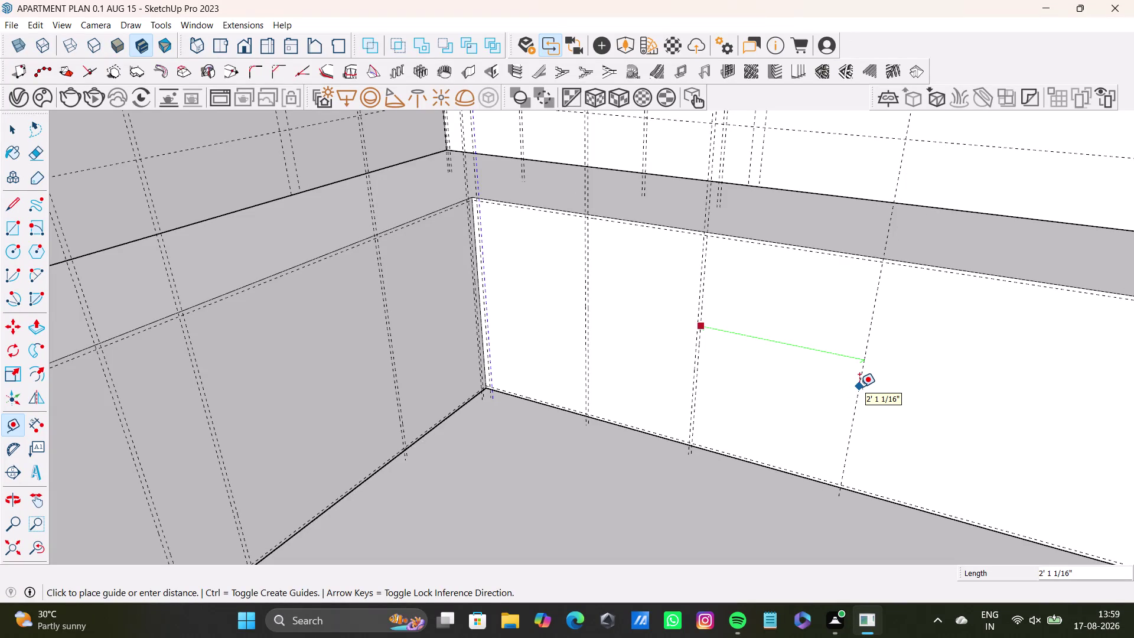
Add a guide 0.5" from an existing guide on the cabinet front.
scroll(down, 3)
middle_drag(875, 383, 874, 368)
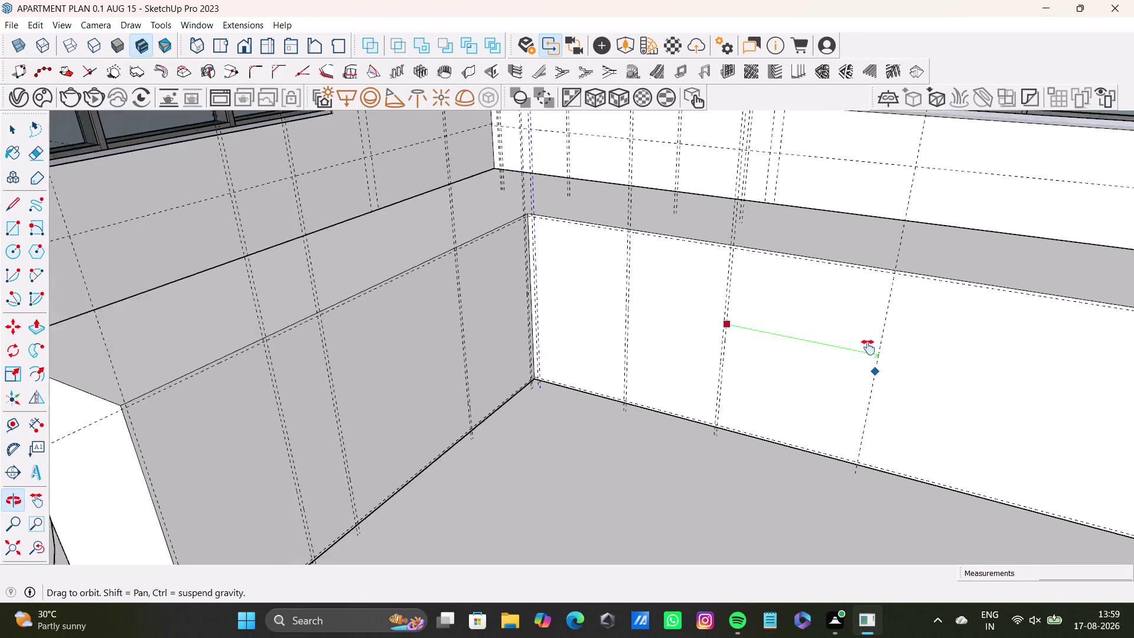
middle_drag(874, 368, 784, 280)
scroll(down, 3)
middle_drag(789, 281, 731, 370)
click(748, 347)
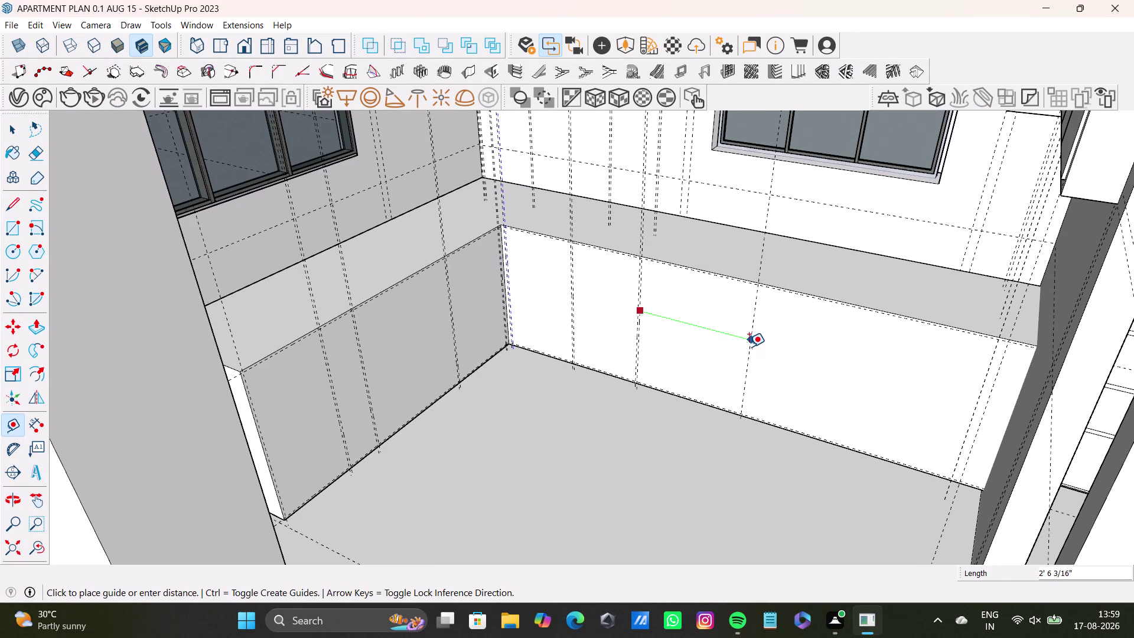
scroll(up, 3)
scroll(up, 3)
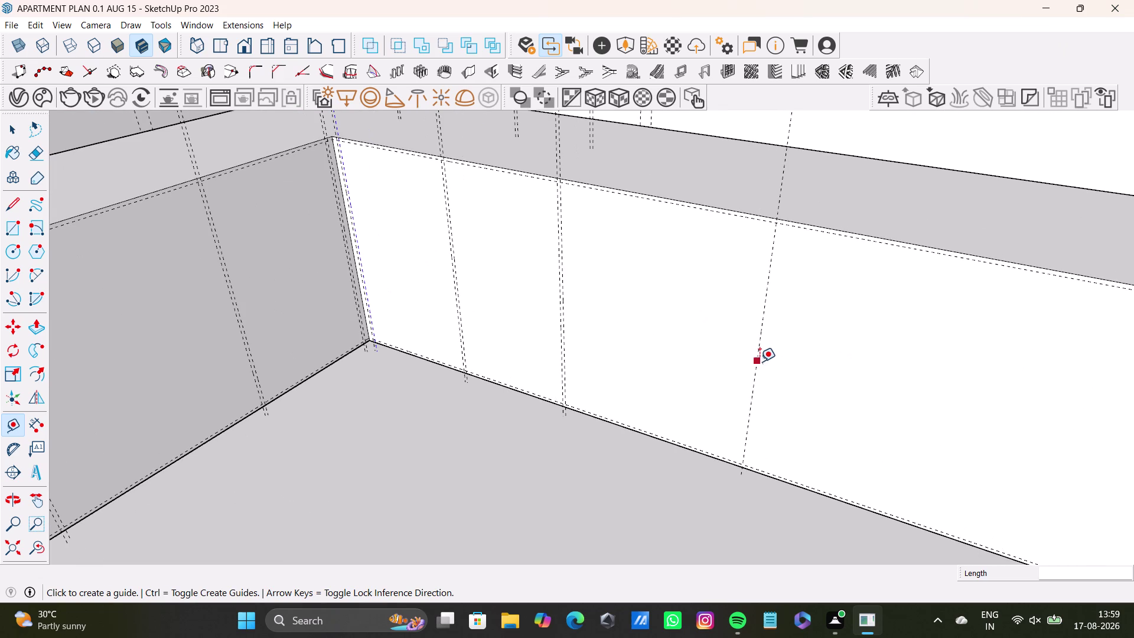
click(756, 361)
text(0)
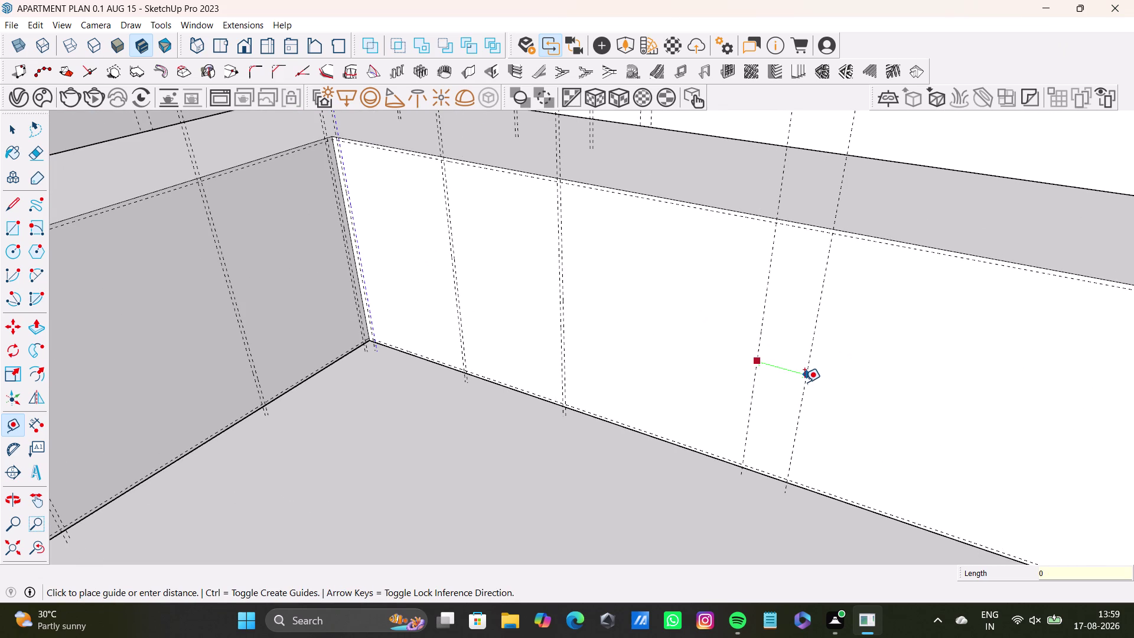
text(.5)
key(shift+quotedbl)
key(Return)
Offset a second guide 0.5" from another cabinet guide, then return to Select.
scroll(up, 3)
scroll(down, 3)
middle_drag(747, 388, 694, 350)
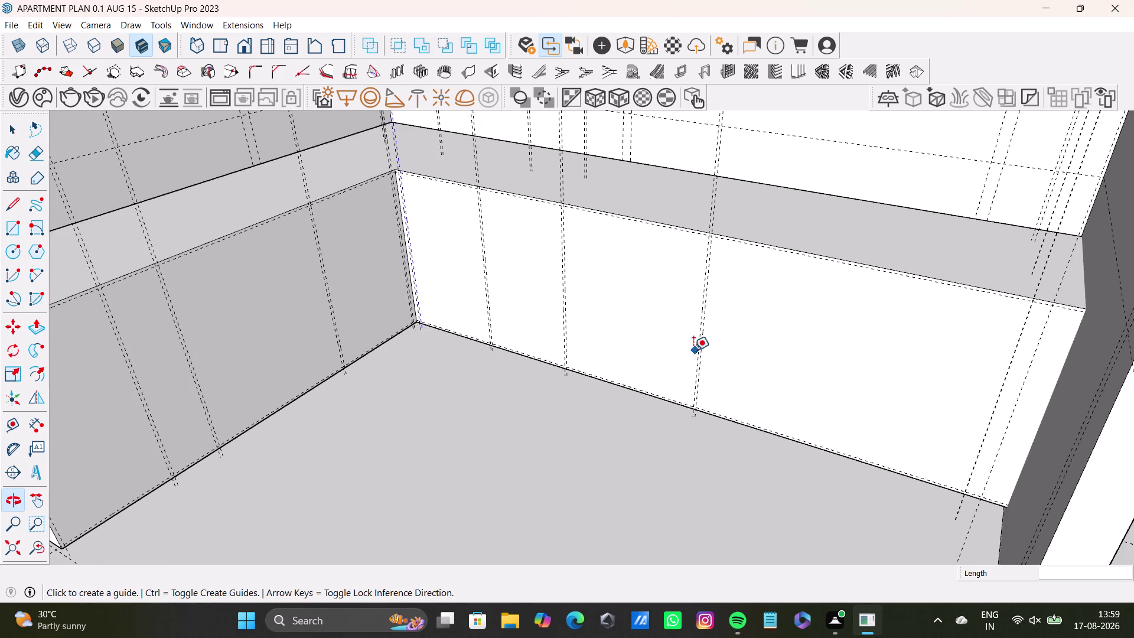
scroll(up, 3)
click(702, 352)
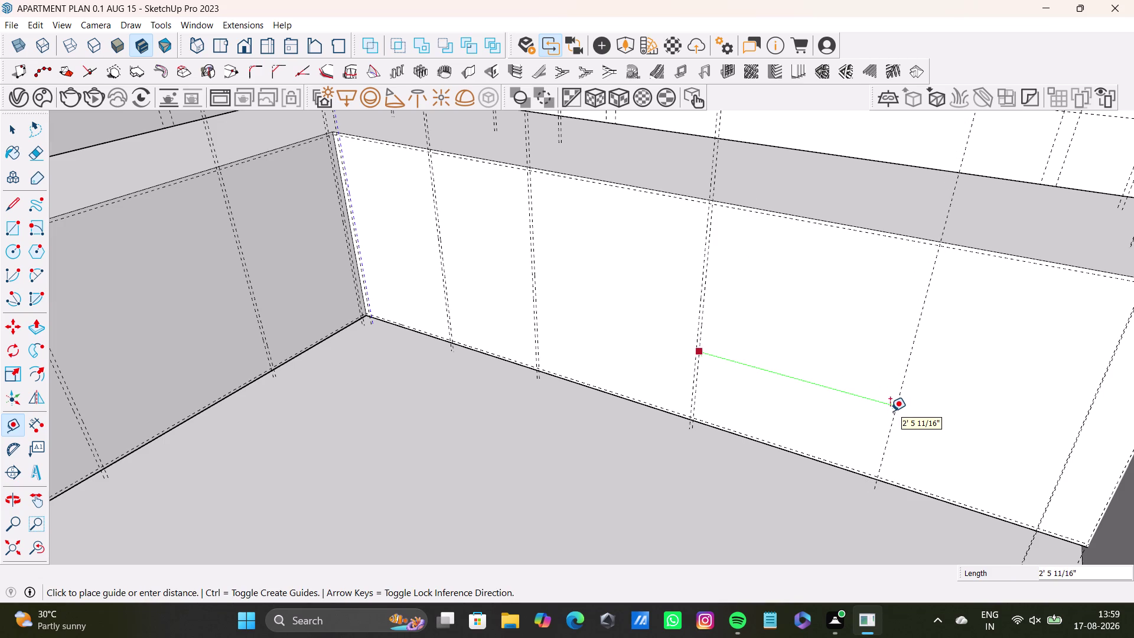
click(886, 411)
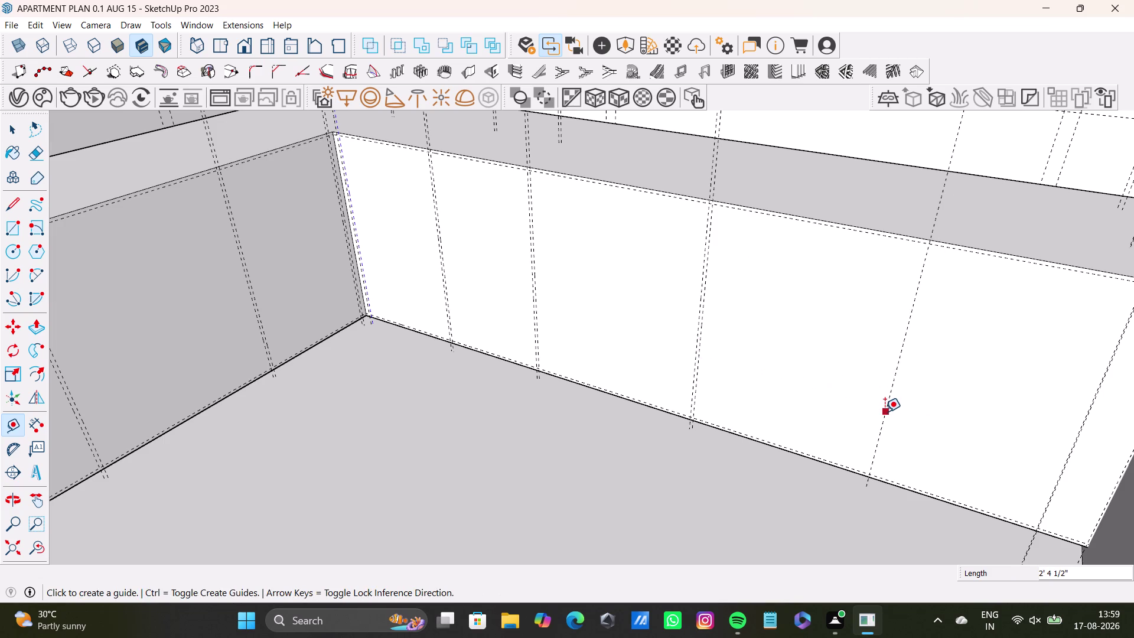
click(885, 411)
text(0.)
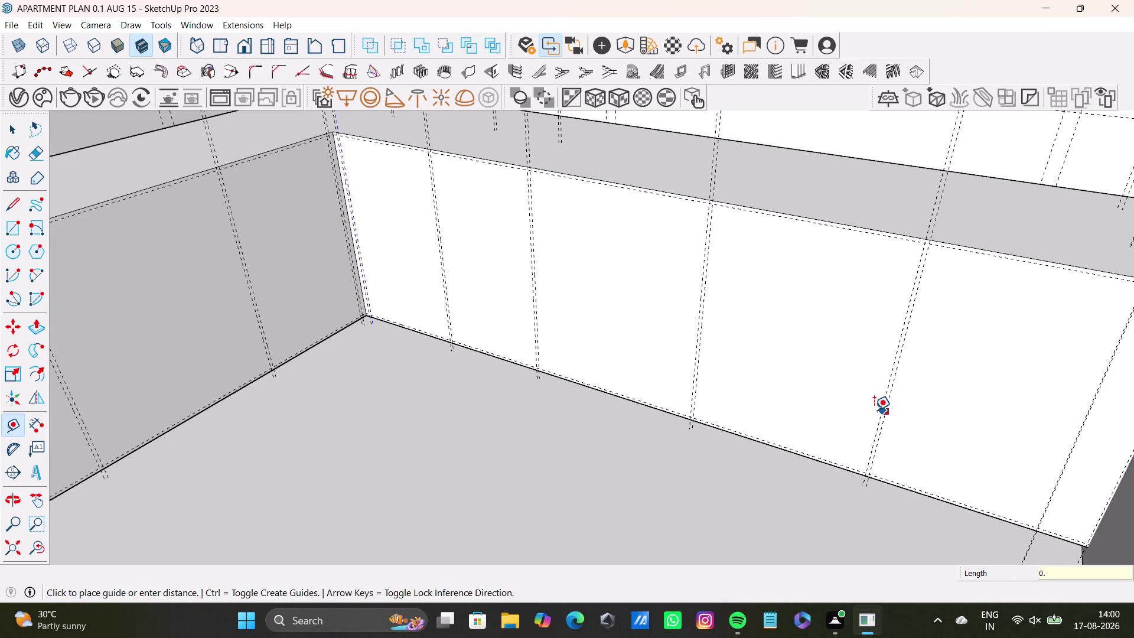
text(5)
key(shift+quotedbl)
key(Return)
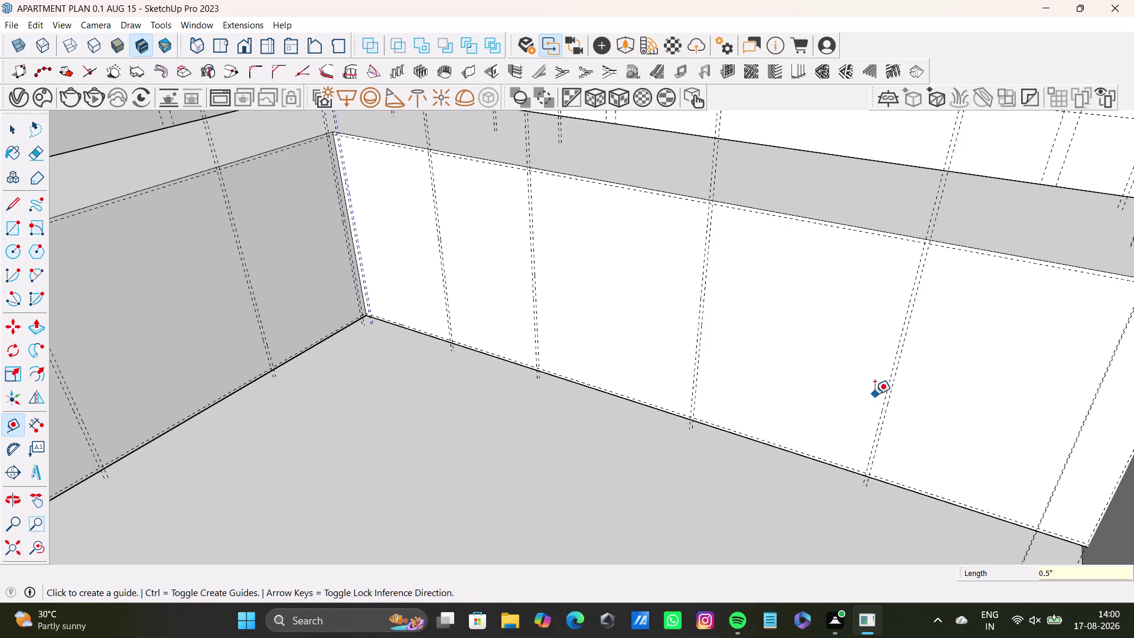
scroll(down, 3)
scroll(down, 3)
middle_drag(967, 402, 881, 385)
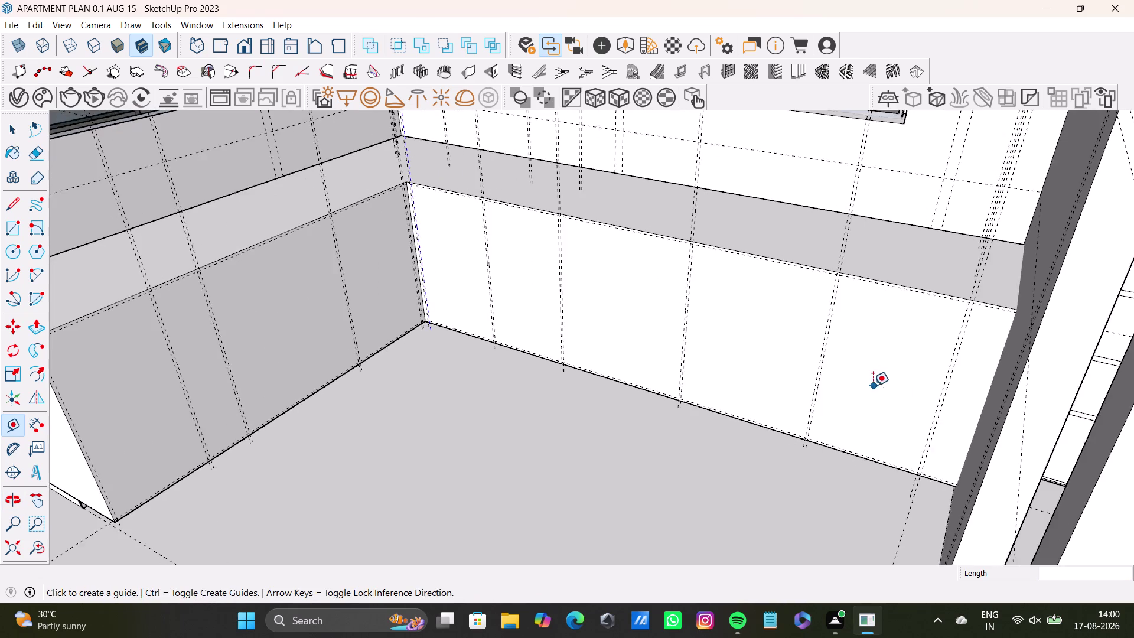
scroll(up, 3)
middle_drag(931, 392, 1106, 478)
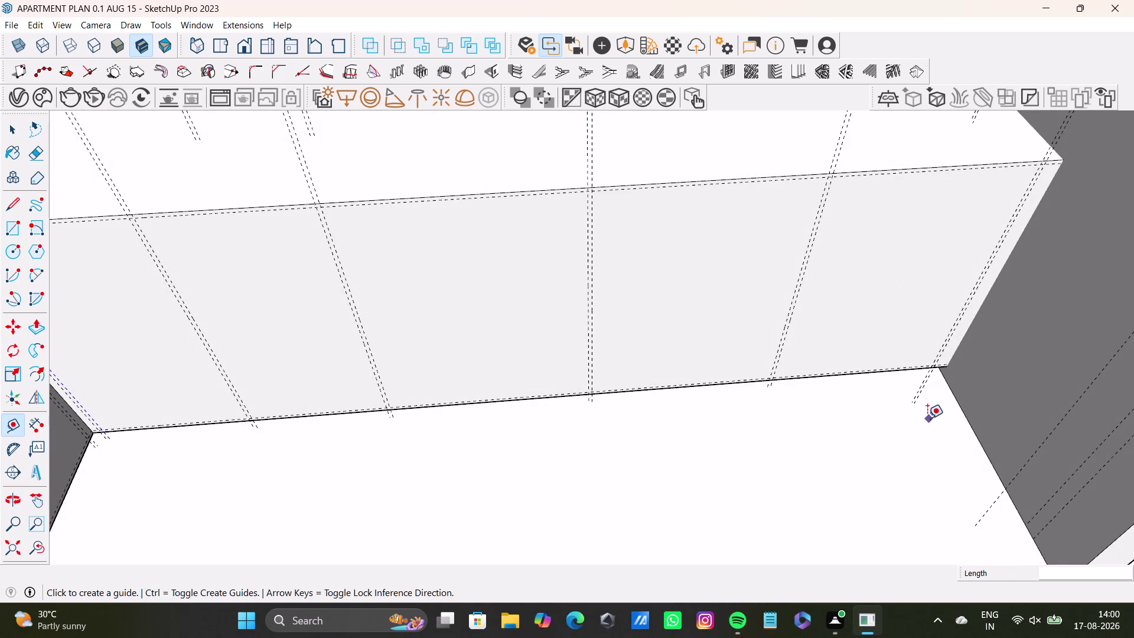
key(space)
click(917, 394)
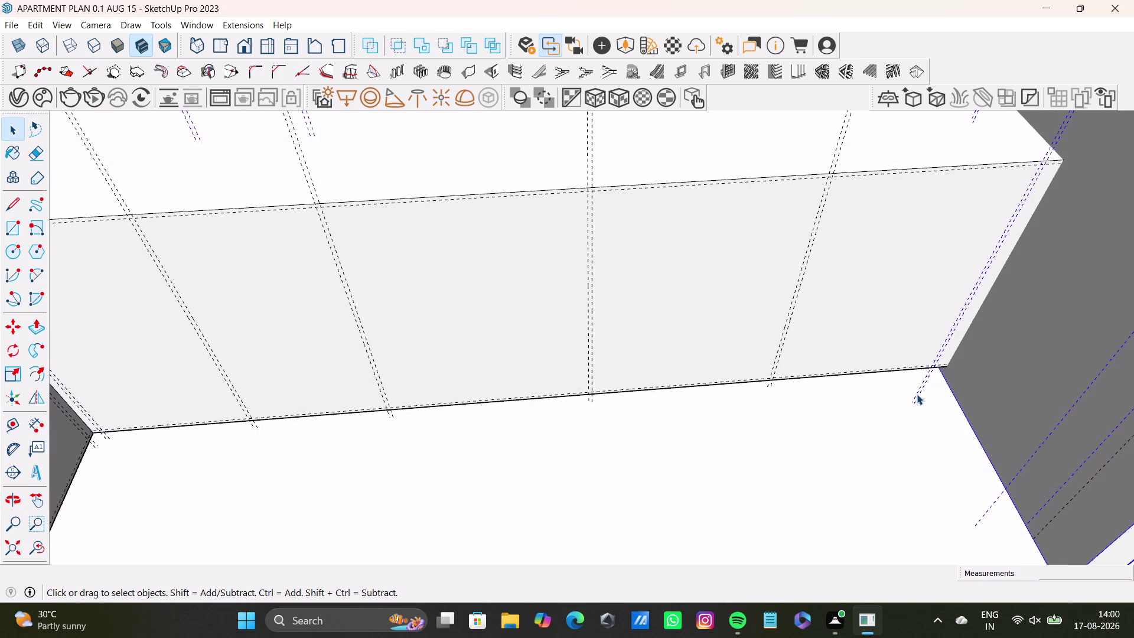
double_click(916, 394)
click(916, 394)
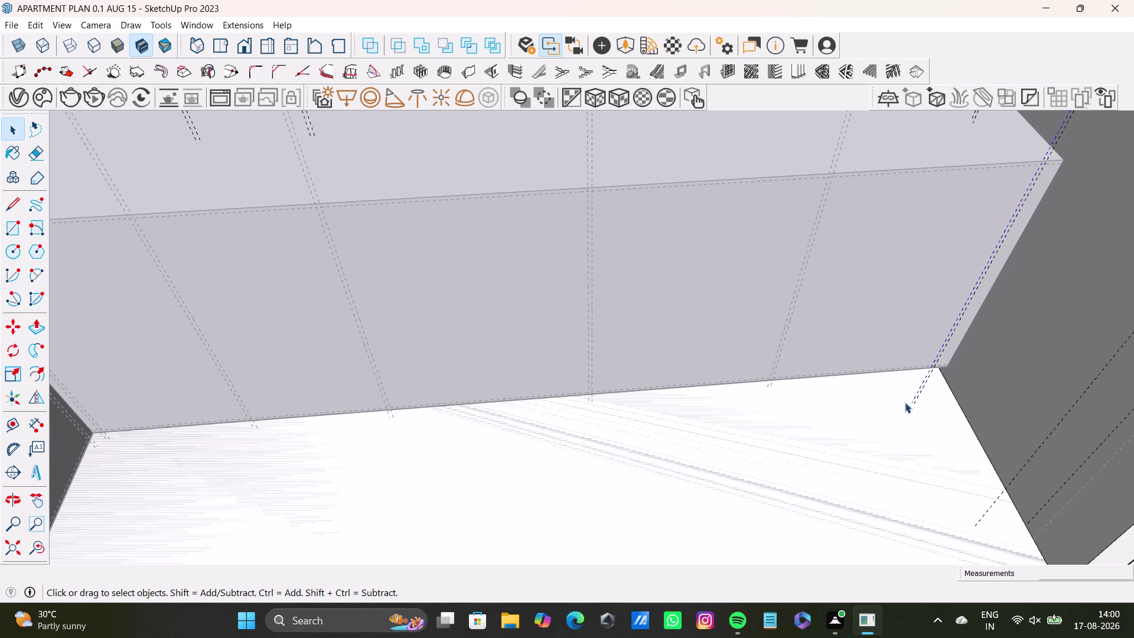
scroll(down, 3)
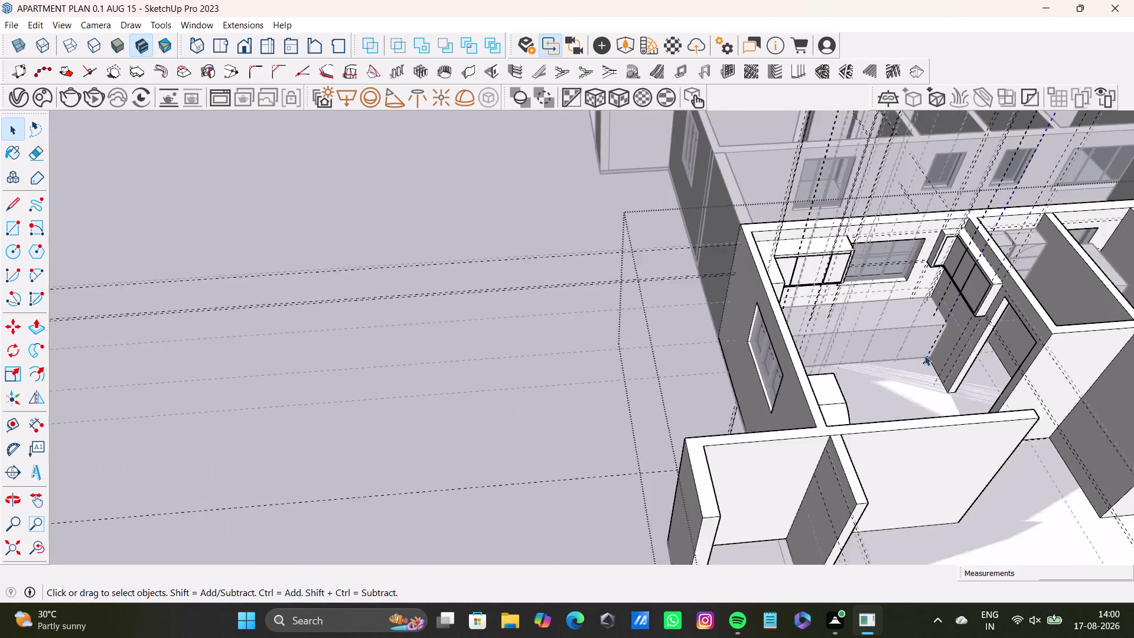
click(397, 231)
scroll(up, 3)
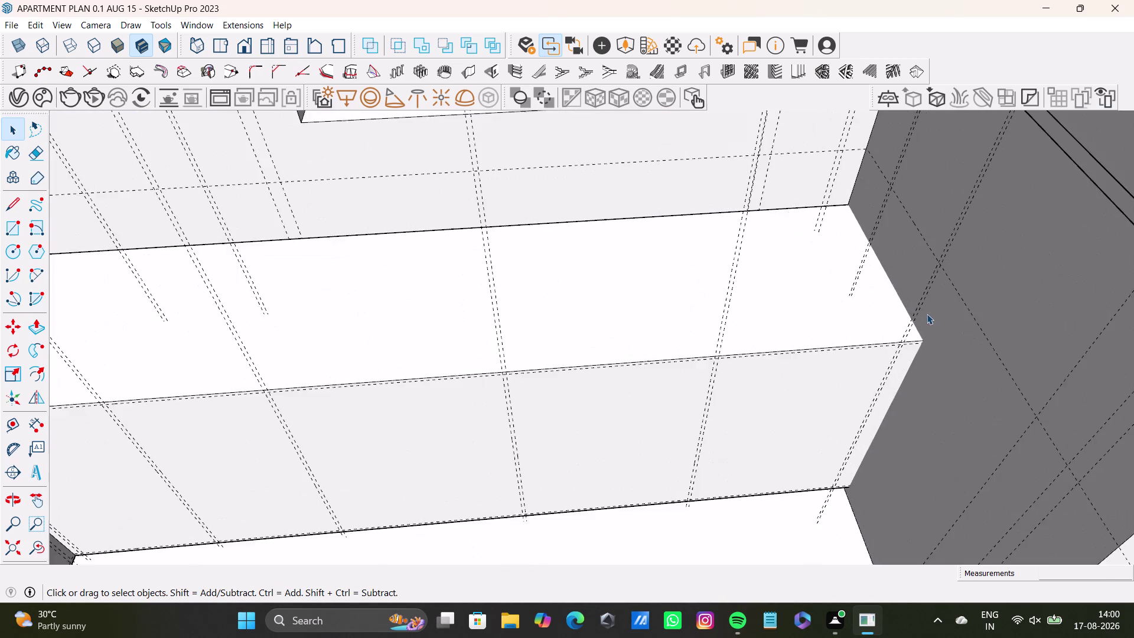
middle_drag(918, 322, 881, 253)
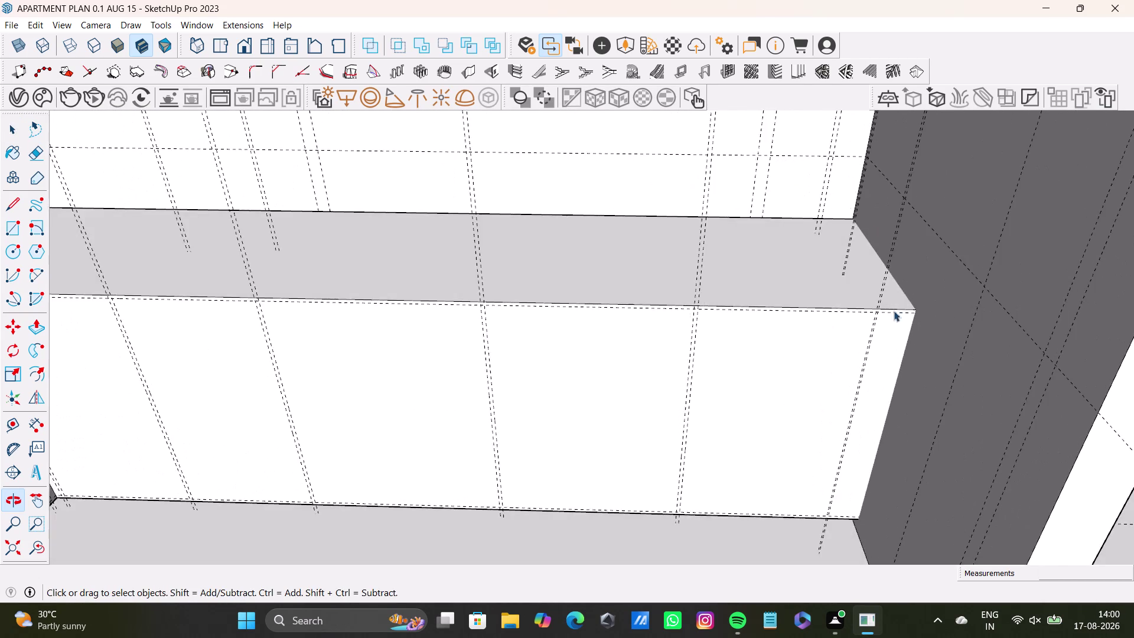
scroll(up, 3)
middle_drag(854, 415, 963, 412)
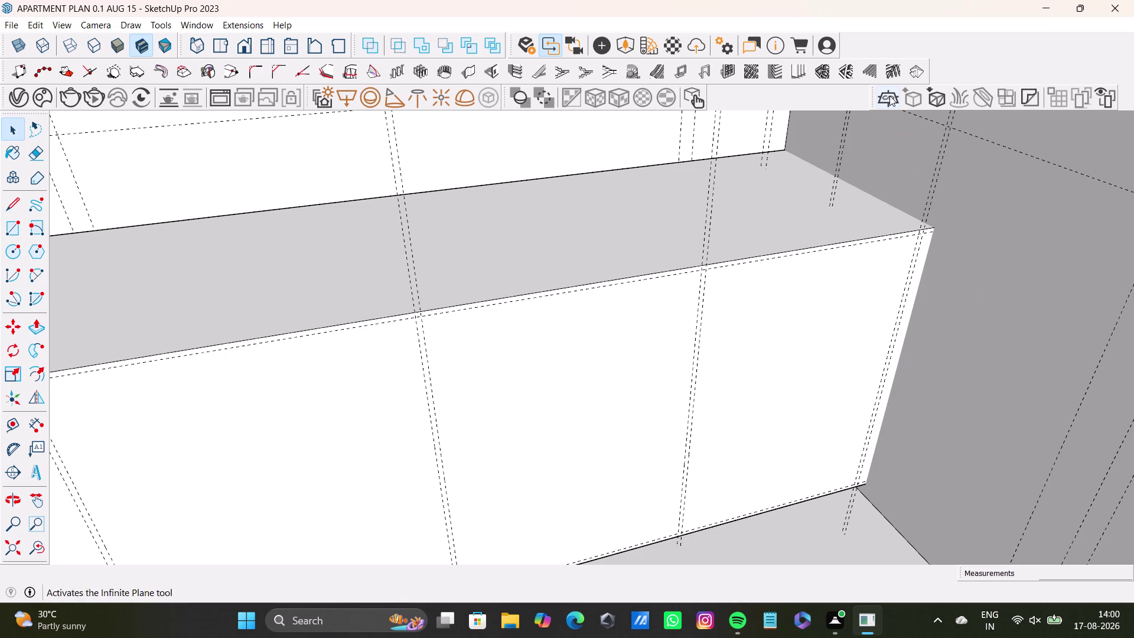
scroll(down, 3)
middle_drag(923, 375, 870, 302)
scroll(up, 3)
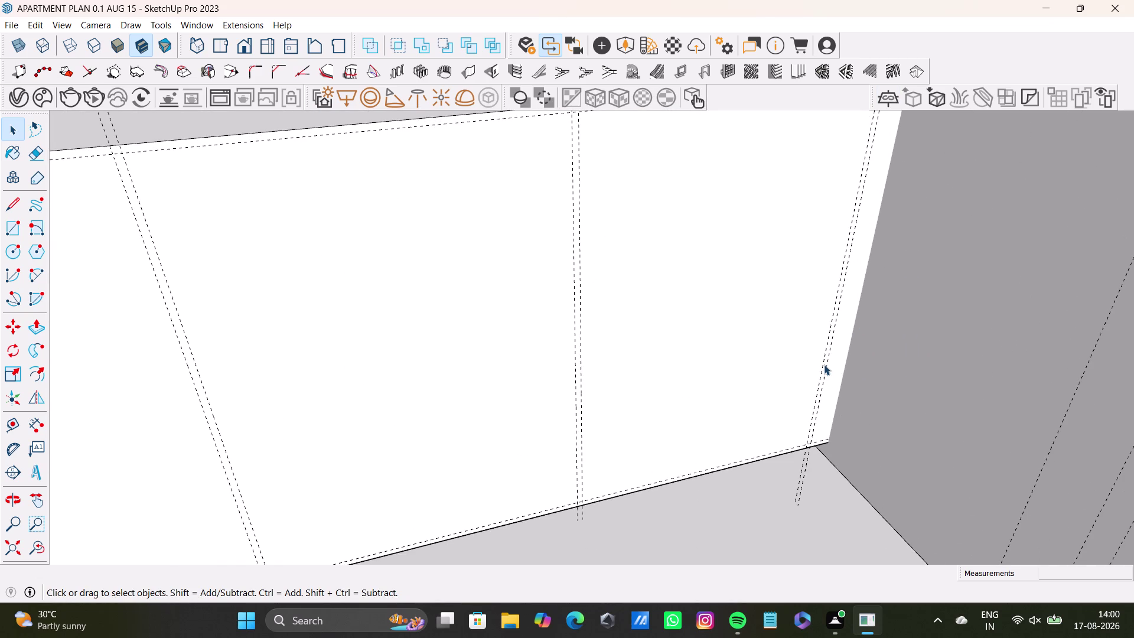
click(822, 366)
triple_click(822, 374)
click(822, 373)
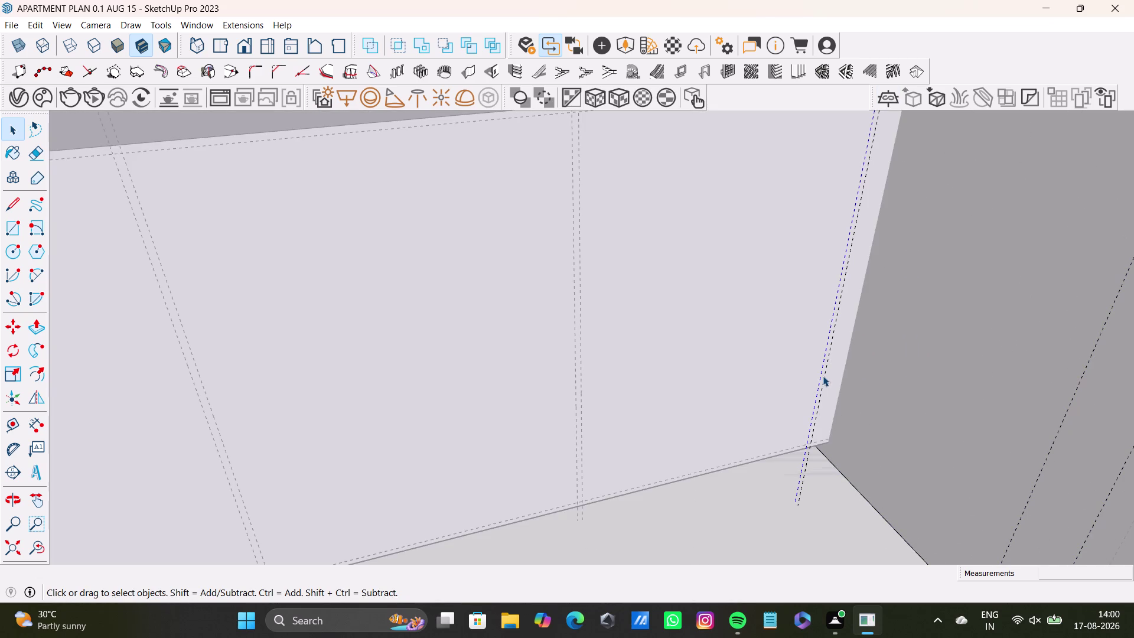
key(Delete)
drag(822, 379, 824, 384)
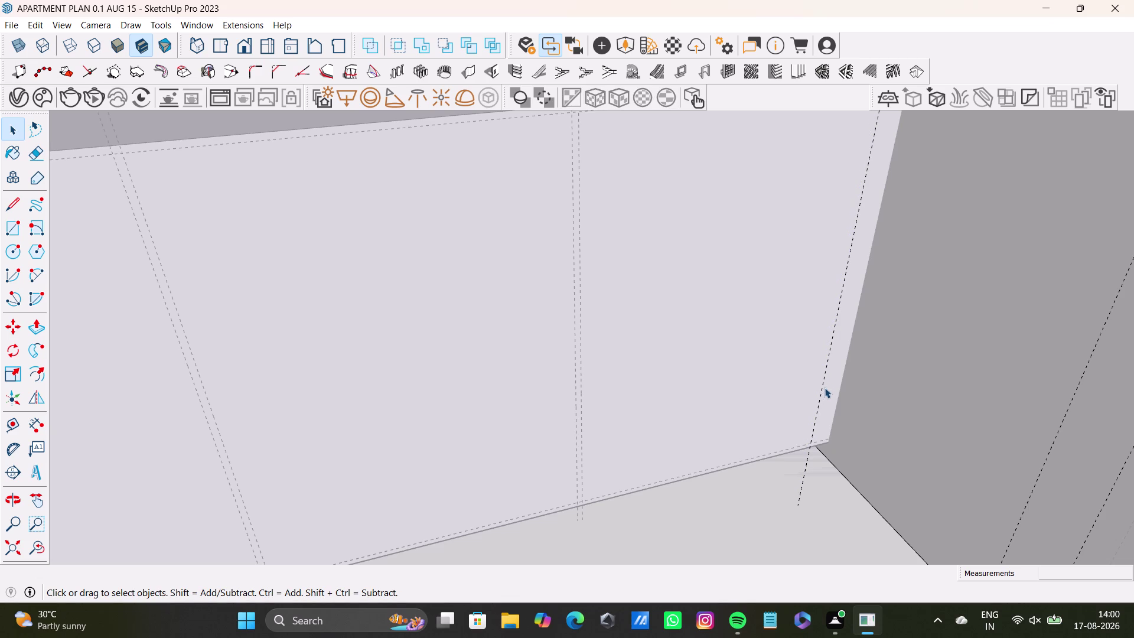
click(825, 387)
click(821, 393)
key(Delete)
scroll(down, 3)
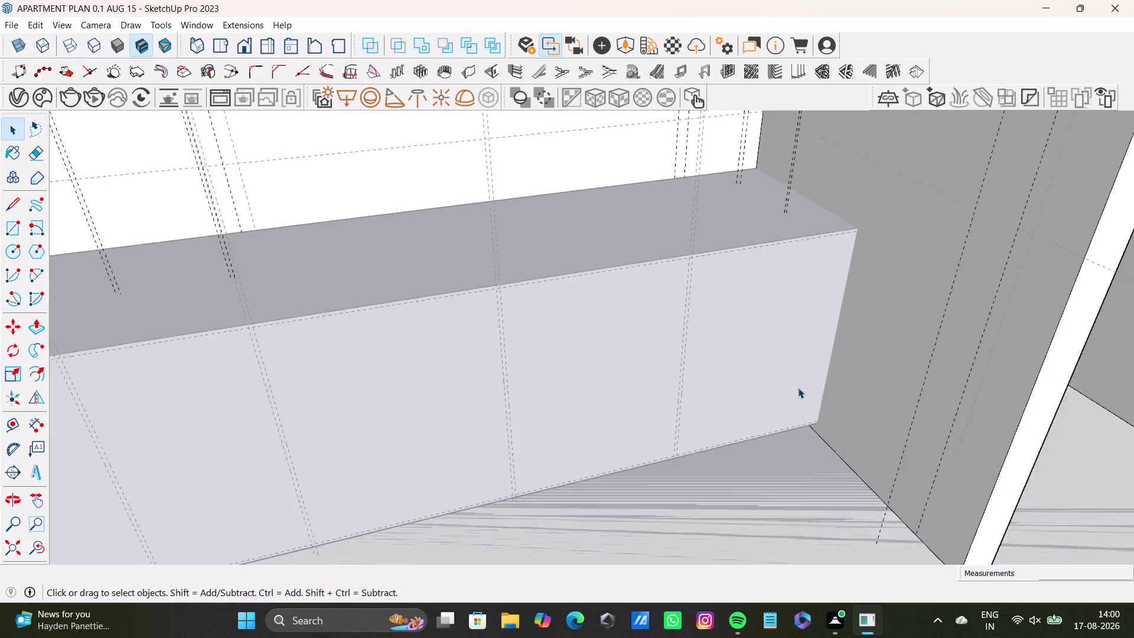
scroll(down, 3)
key(space)
click(367, 272)
scroll(up, 3)
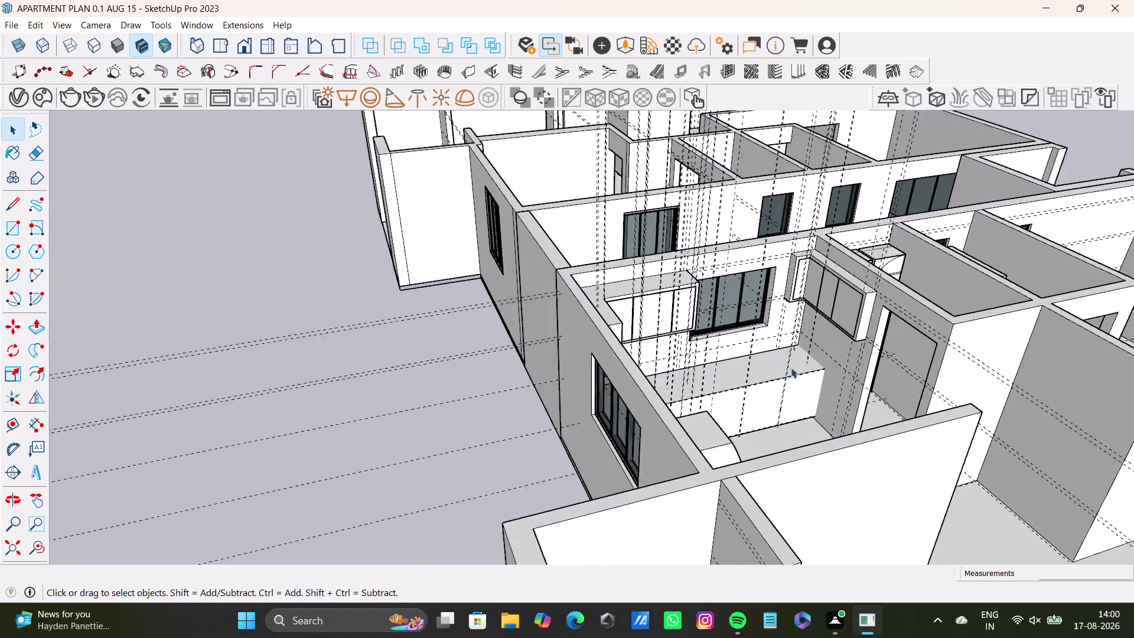
scroll(up, 3)
middle_drag(808, 388, 705, 270)
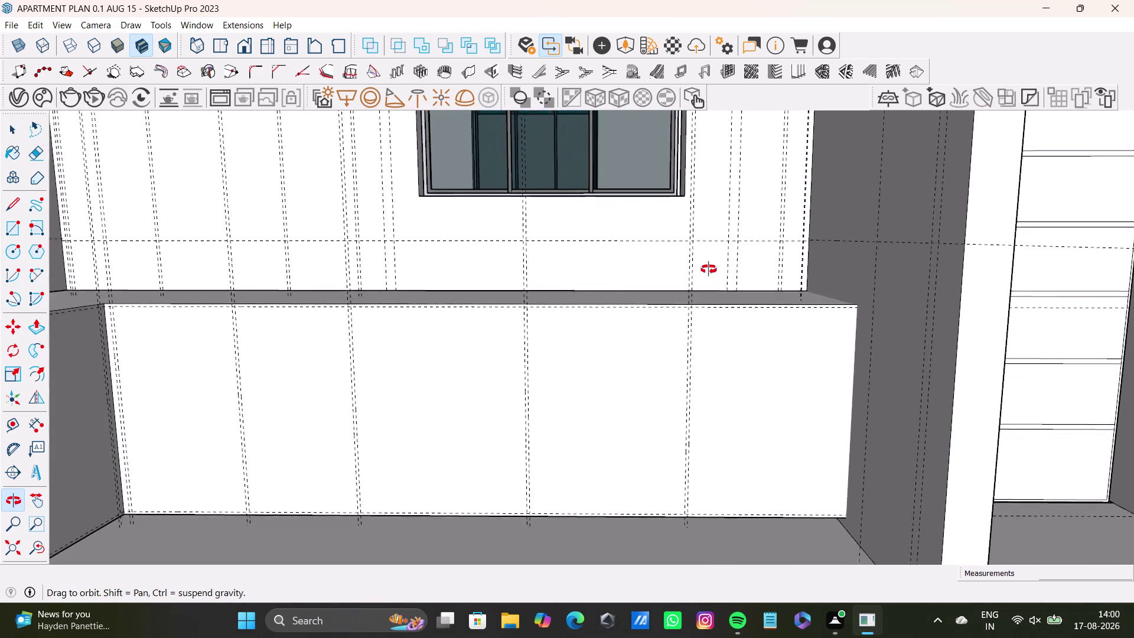
middle_drag(705, 269, 710, 270)
drag(5, 425, 12, 425)
Add a guide 0.5" in from the cabinet end edge.
scroll(up, 3)
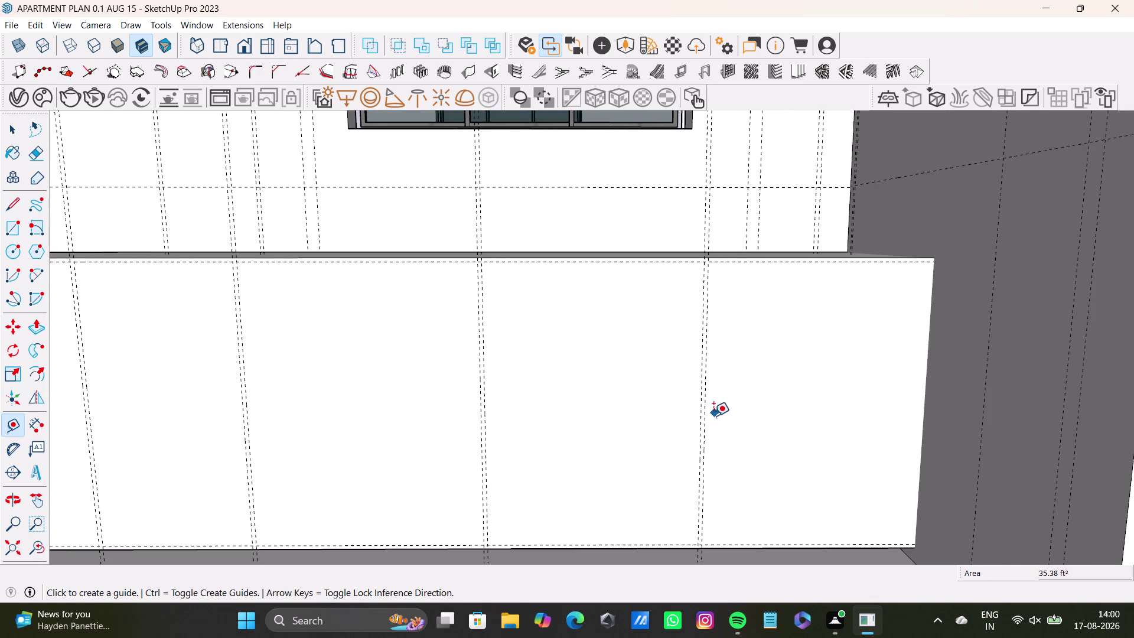
drag(708, 423, 724, 423)
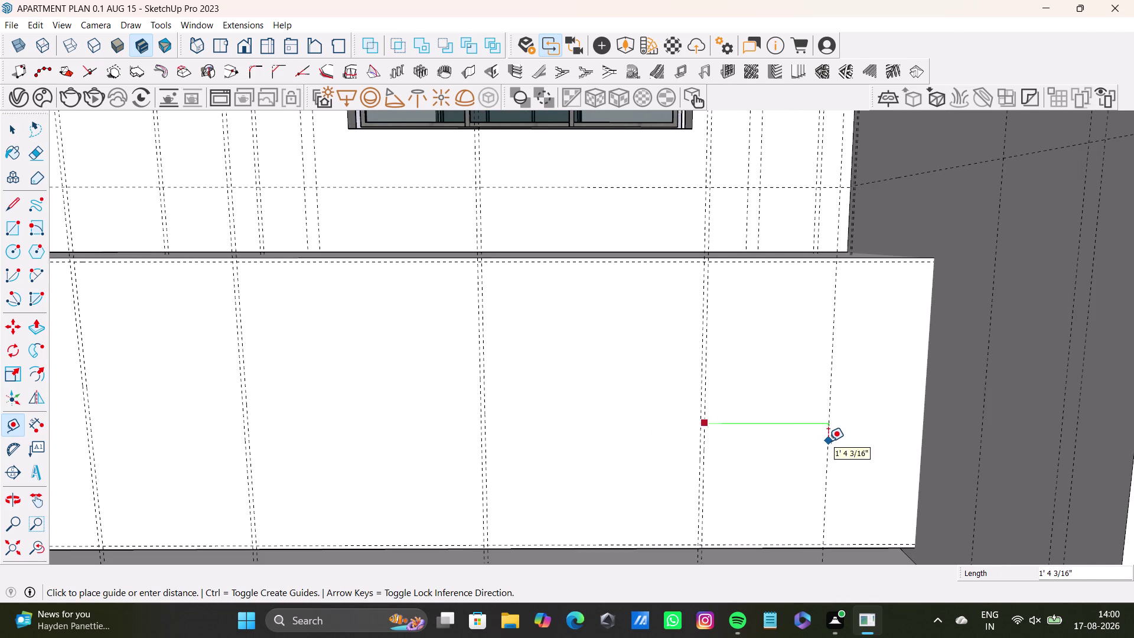
click(827, 441)
click(827, 437)
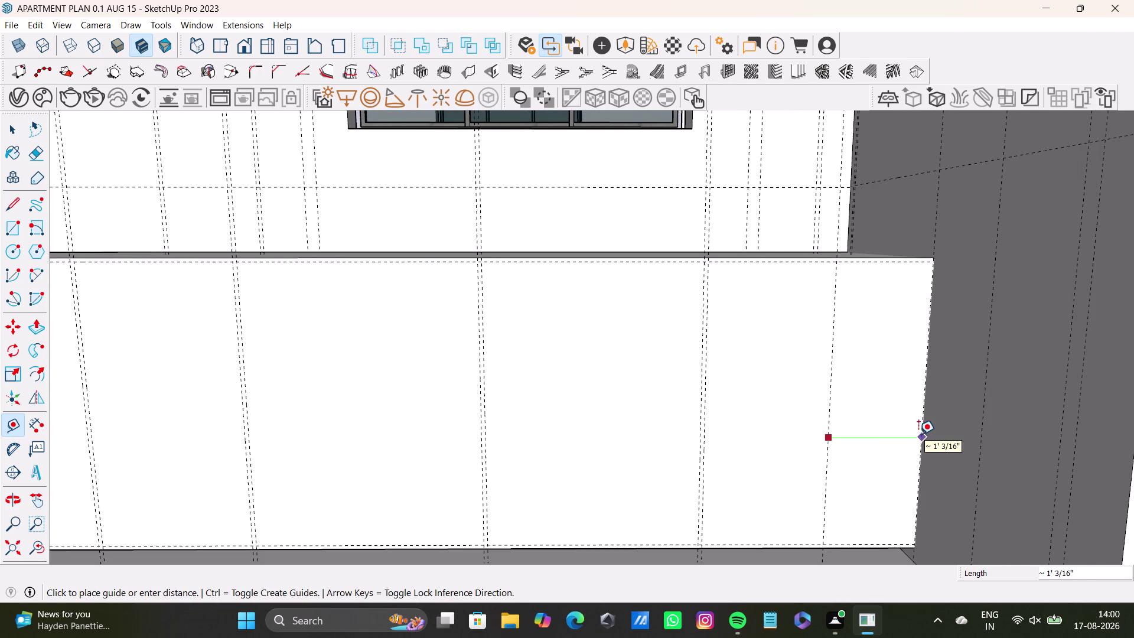
click(918, 434)
click(922, 434)
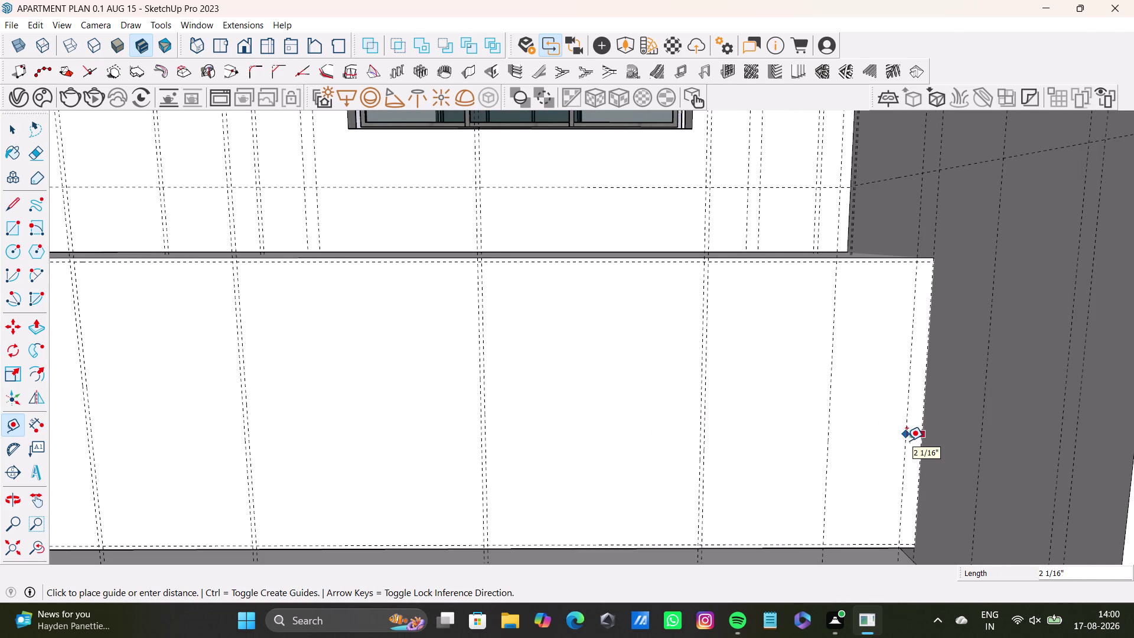
text(0.5)
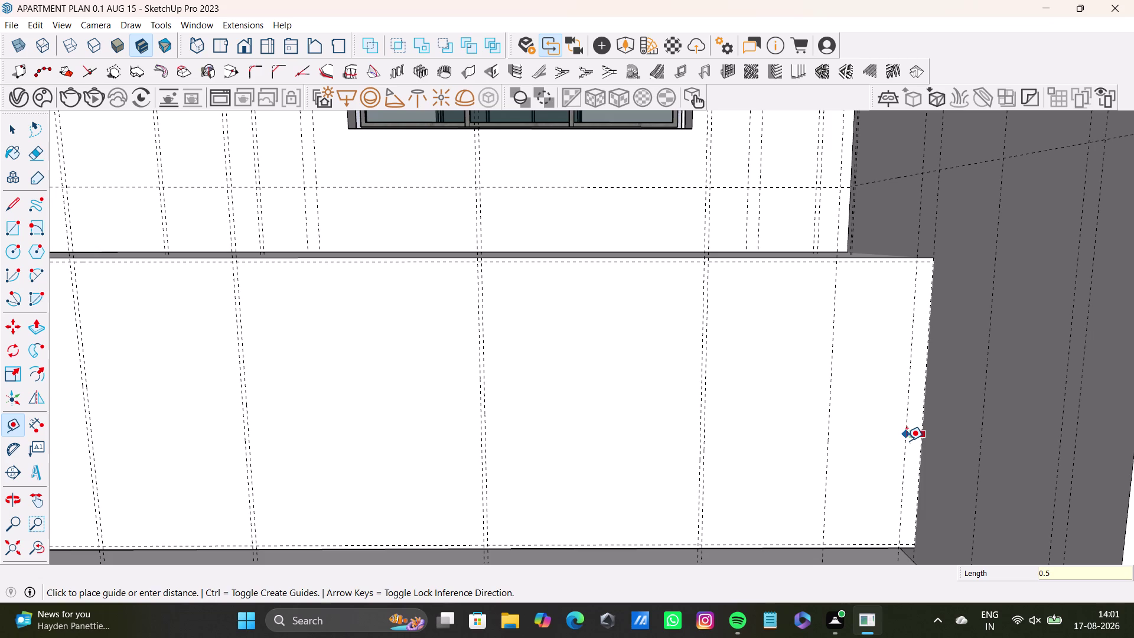
key(shift+quotedbl)
key(Return)
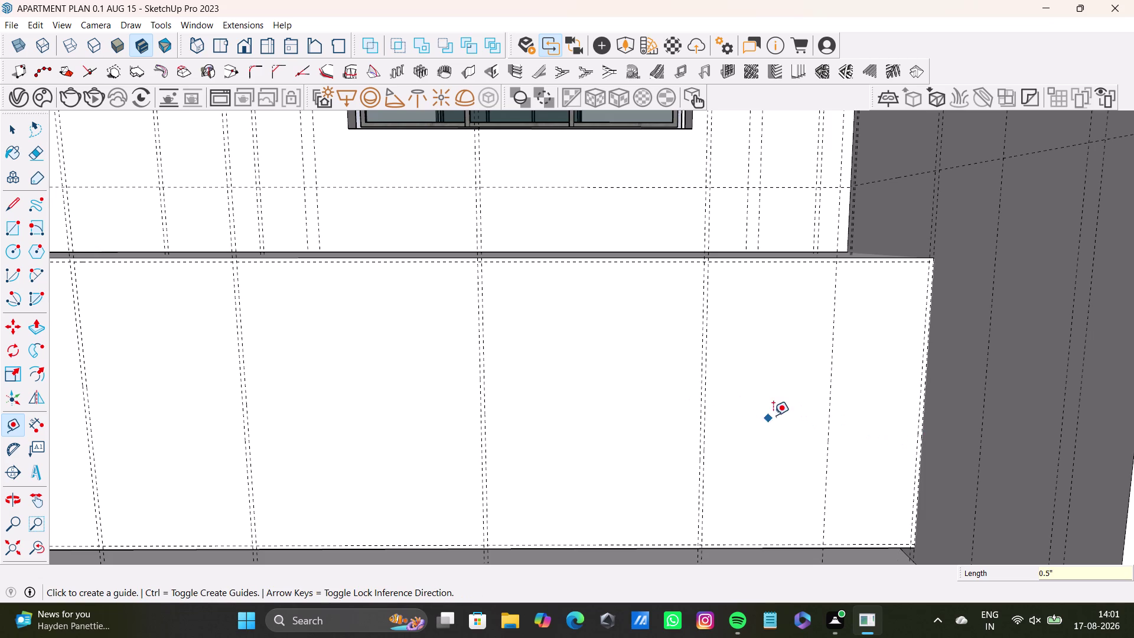
Delete a stray item and add a guide 0.5" beside the panel's vertical edge.
middle_drag(847, 406, 808, 390)
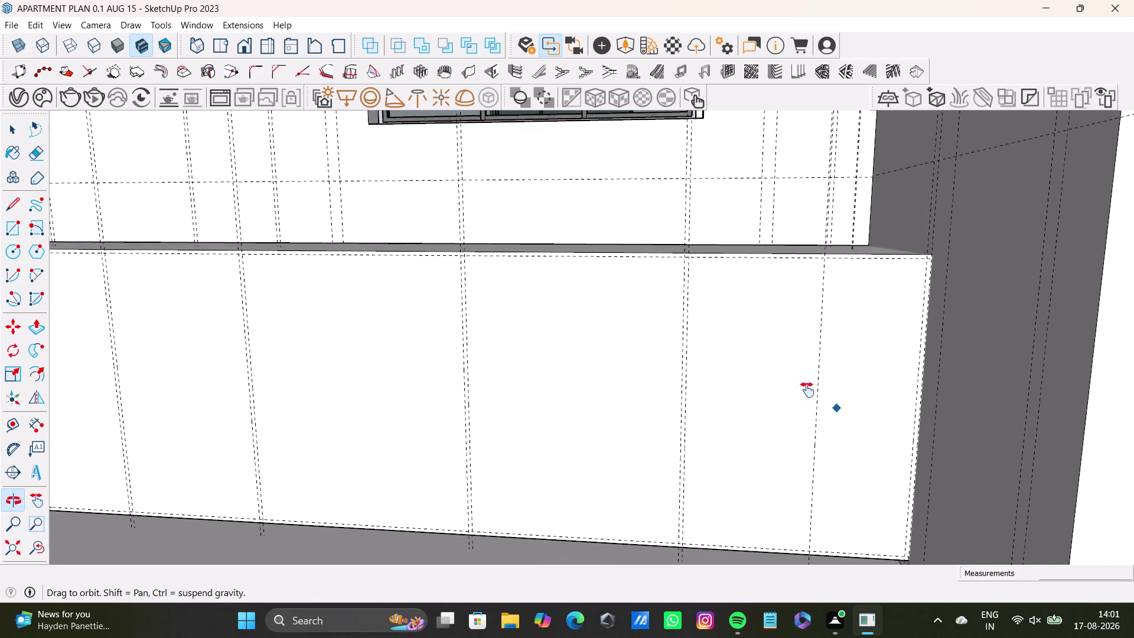
middle_drag(808, 390, 807, 389)
key(space)
click(815, 414)
key(Delete)
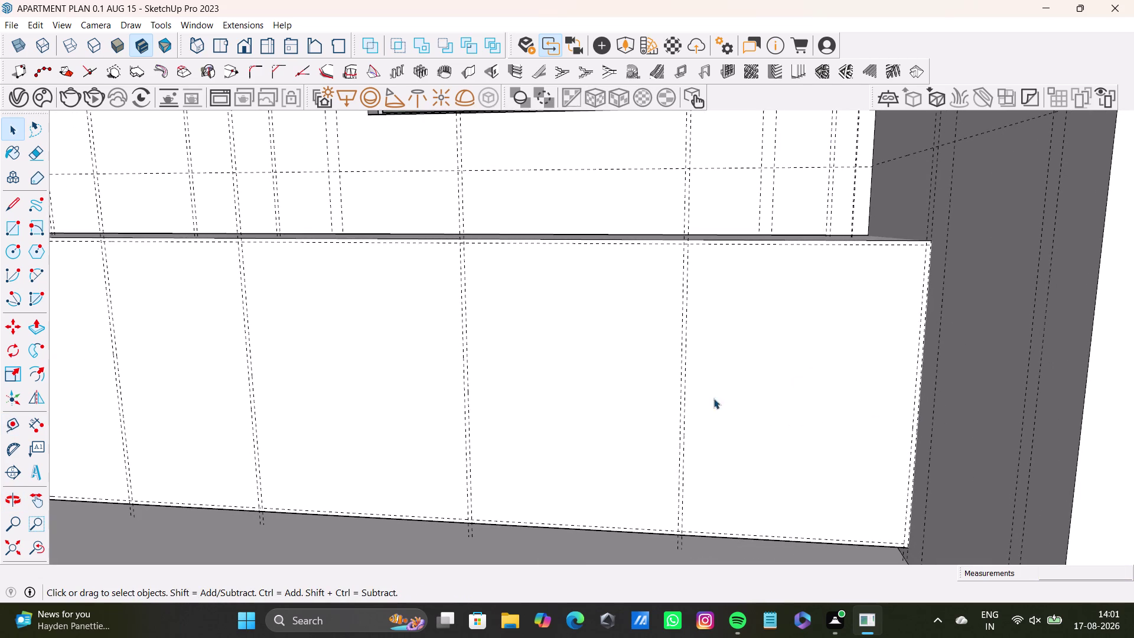
click(9, 416)
scroll(up, 3)
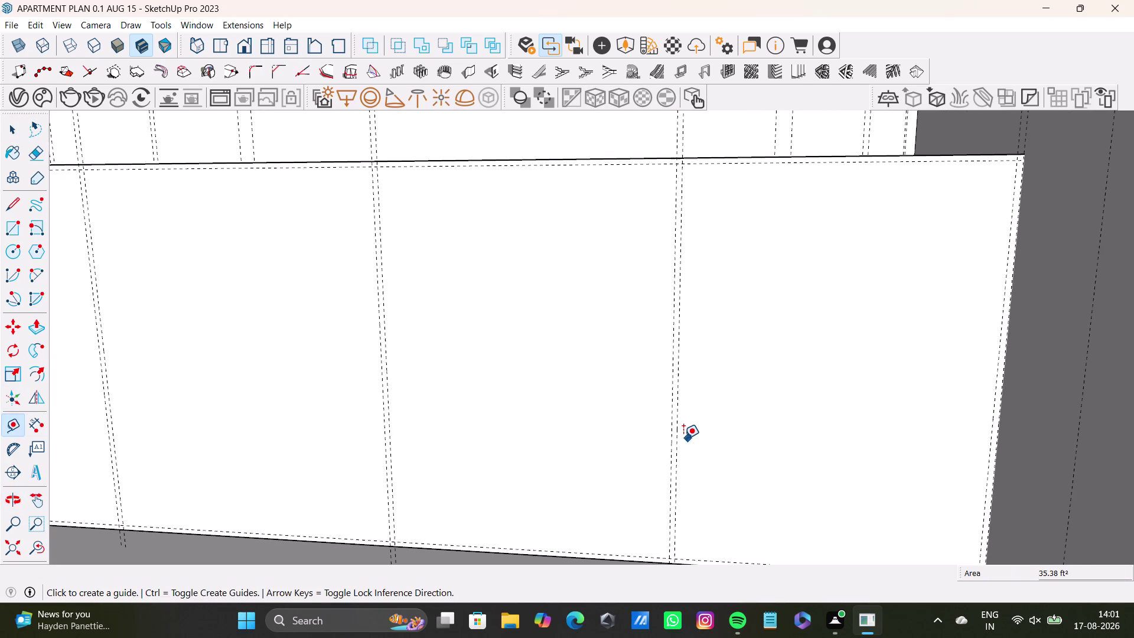
click(680, 443)
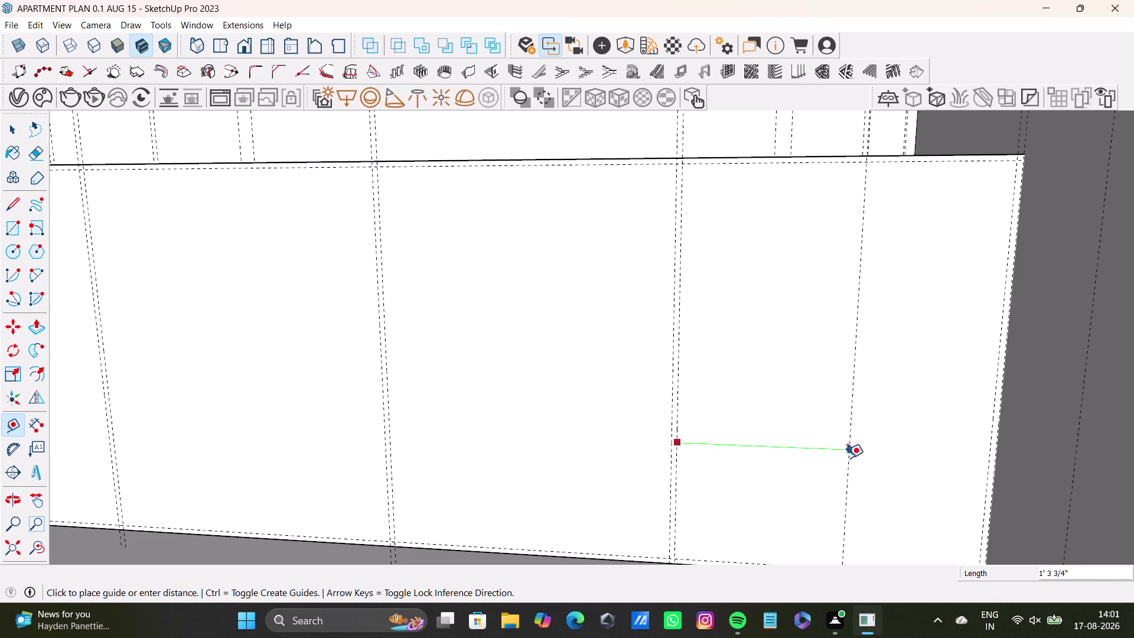
click(847, 457)
click(845, 453)
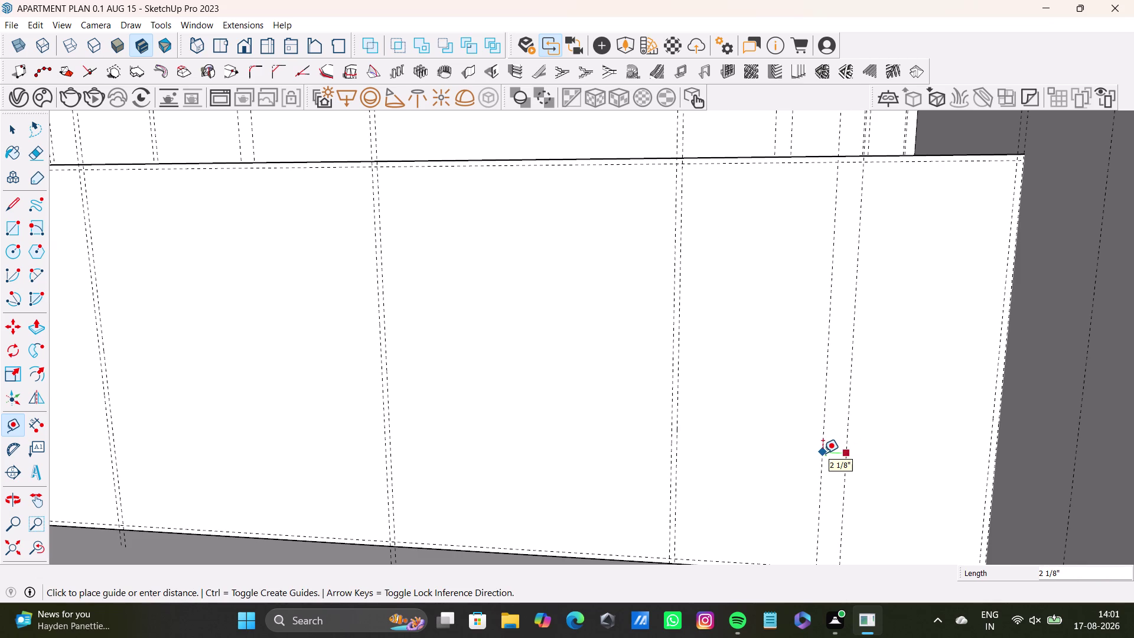
text(0.5)
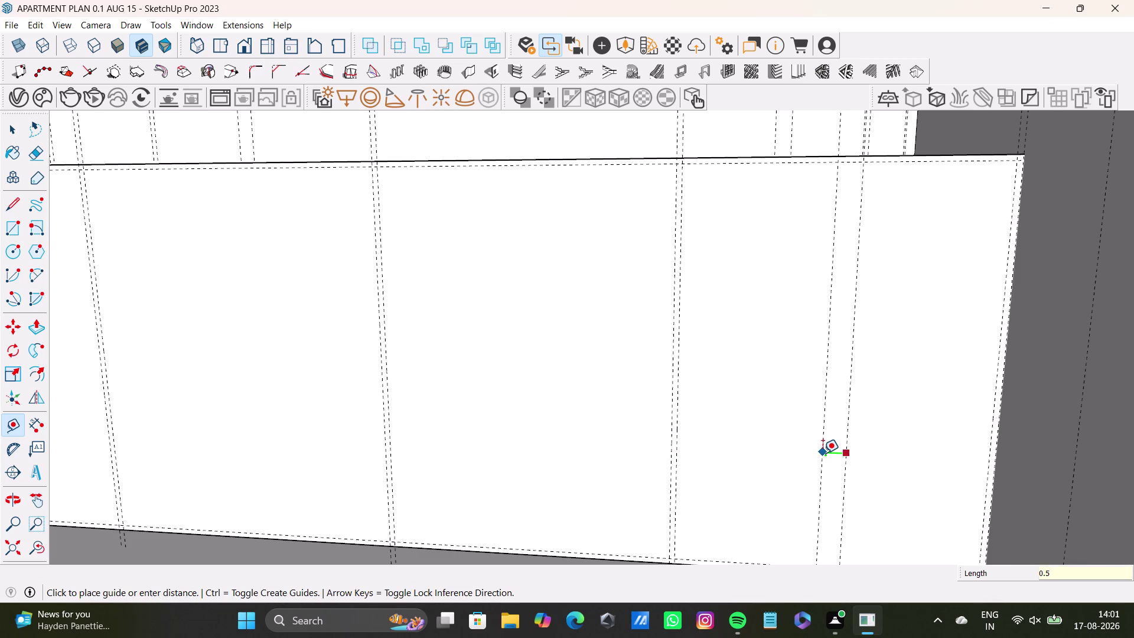
key(shift+quotedbl)
key(Return)
key(space)
Place a horizontal guide below the panel top edge, plus a guide 0.5" below it.
scroll(down, 3)
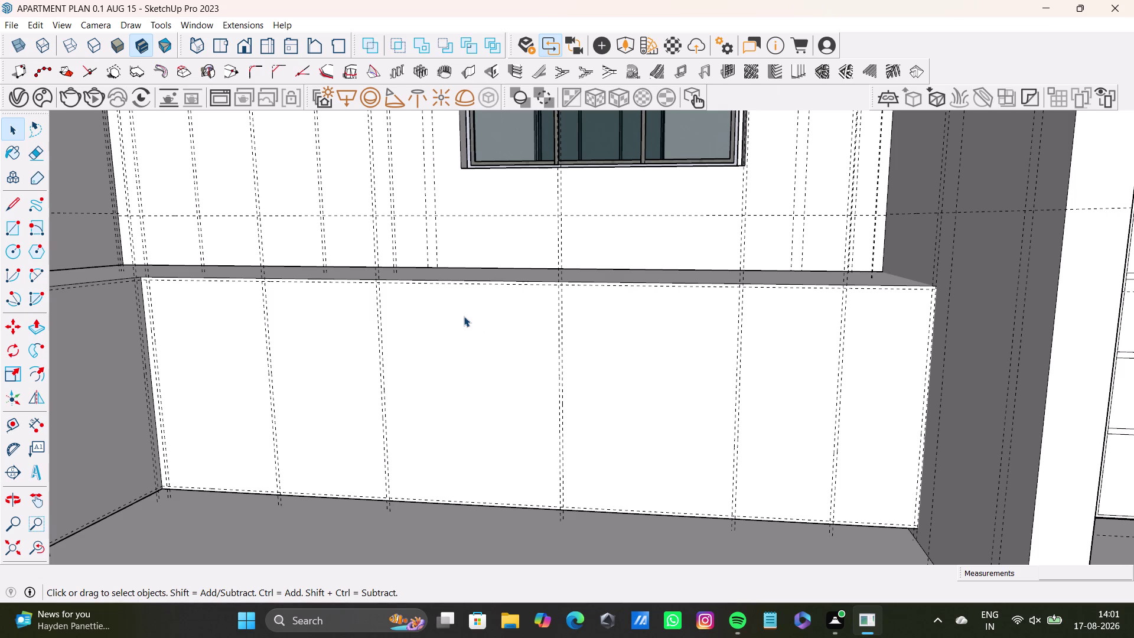
scroll(up, 3)
middle_drag(540, 333, 551, 247)
middle_drag(534, 303, 560, 296)
click(13, 430)
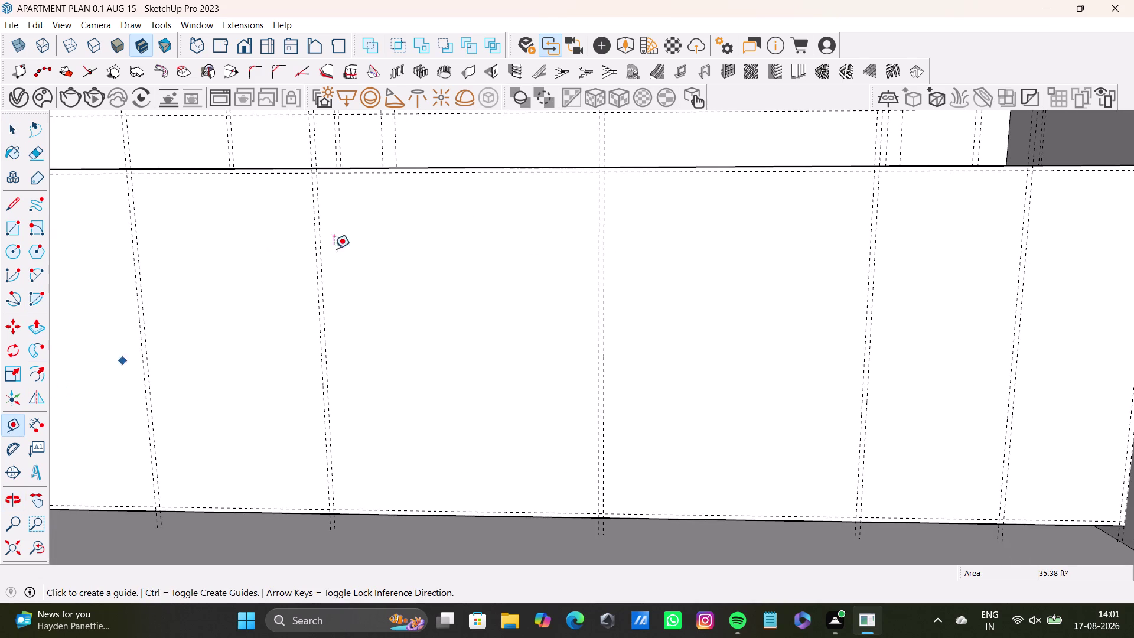
scroll(up, 3)
click(447, 154)
scroll(down, 3)
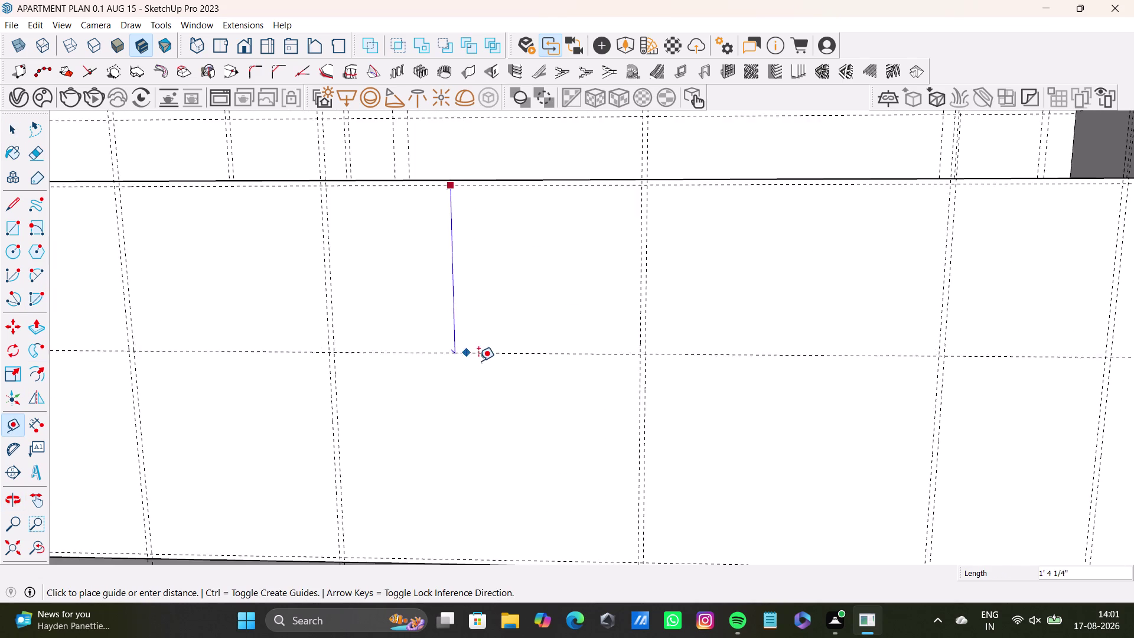
scroll(down, 3)
middle_drag(491, 363, 458, 351)
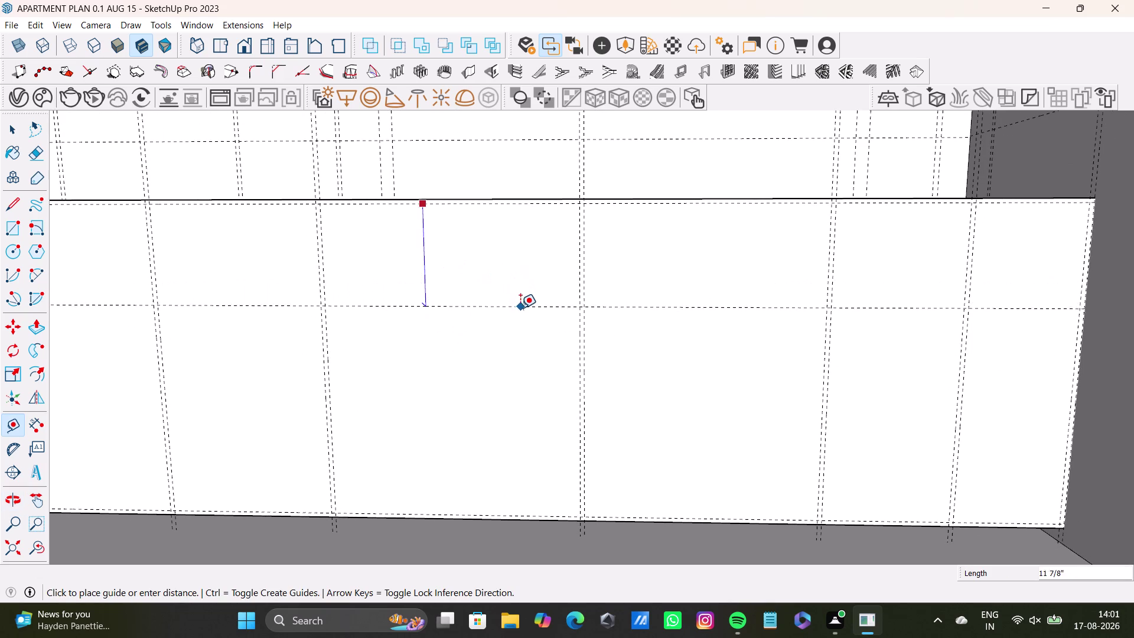
click(536, 288)
click(507, 283)
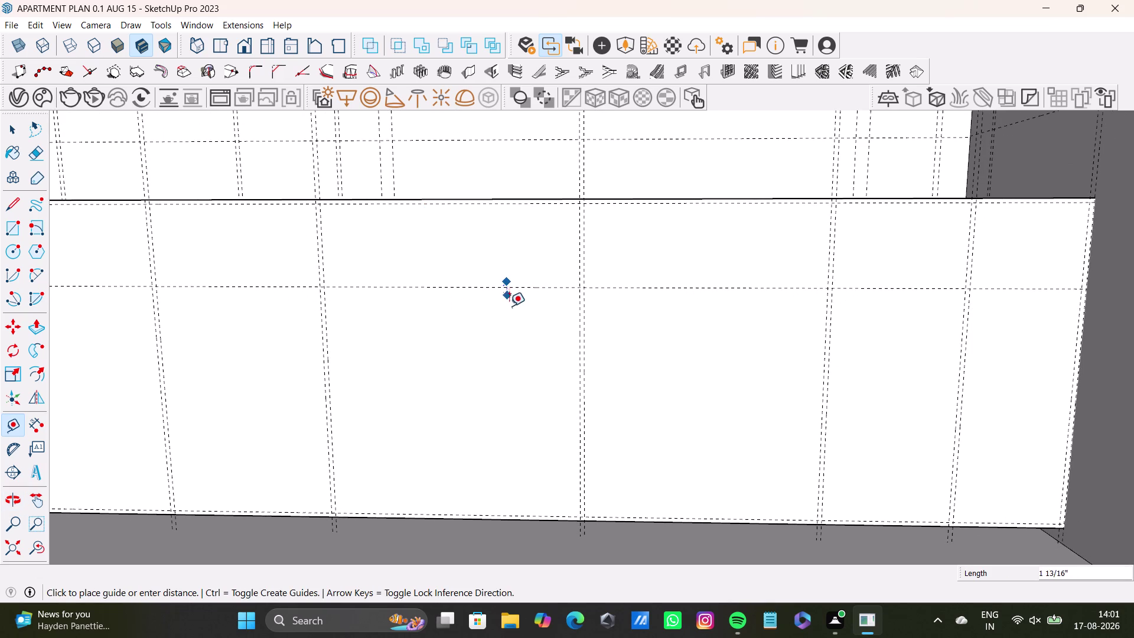
key(space)
click(9, 417)
scroll(up, 3)
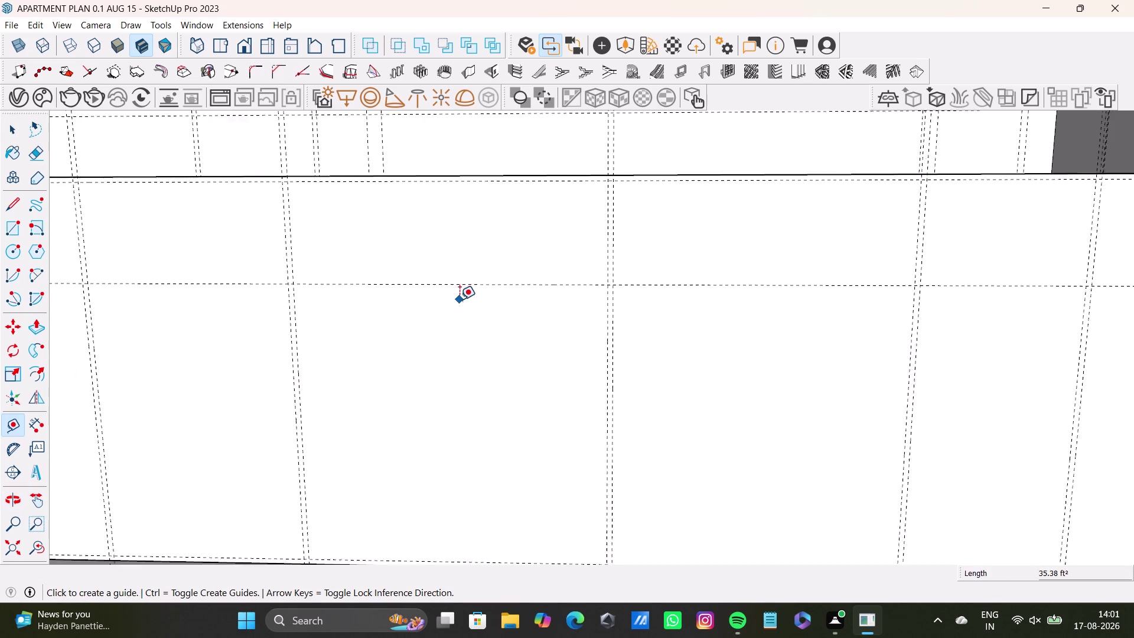
click(482, 282)
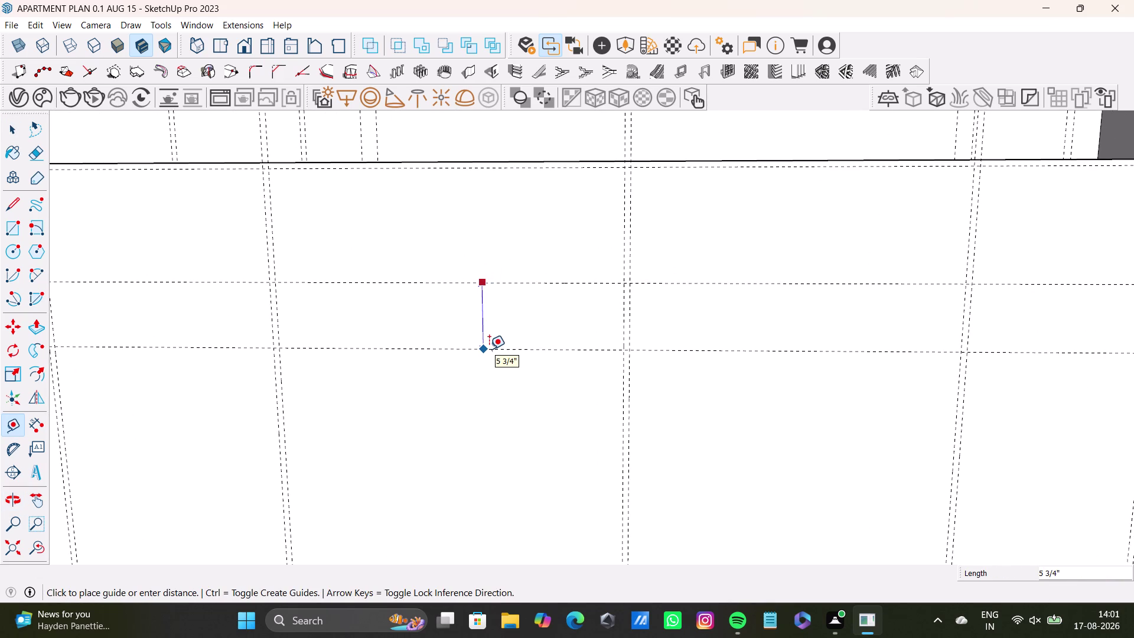
text(0.5)
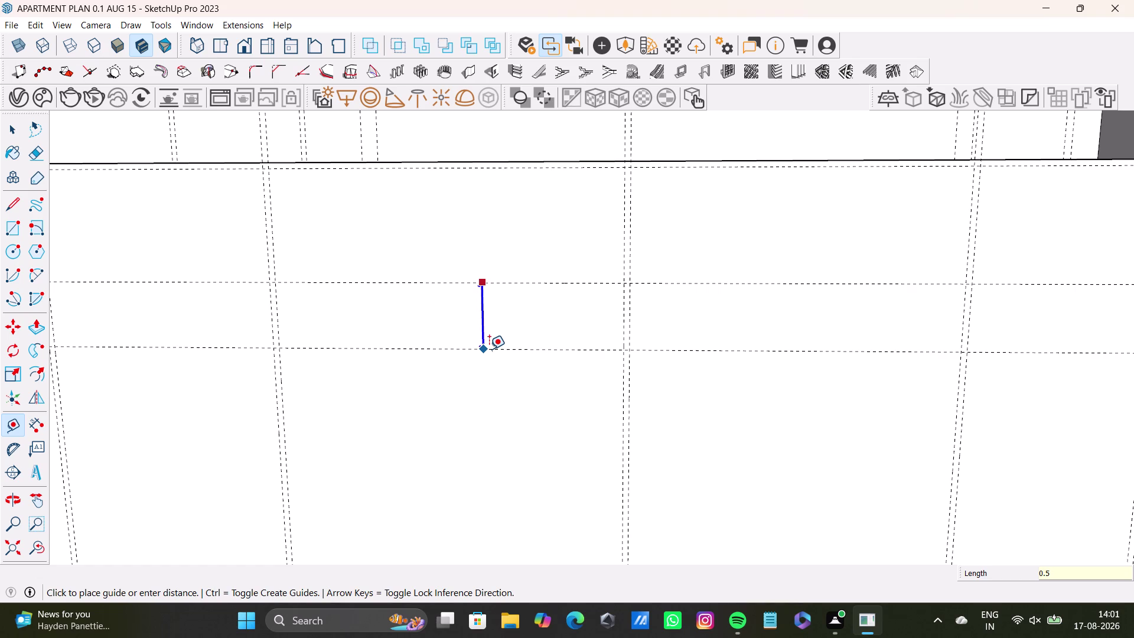
key(shift+quotedbl)
key(Return)
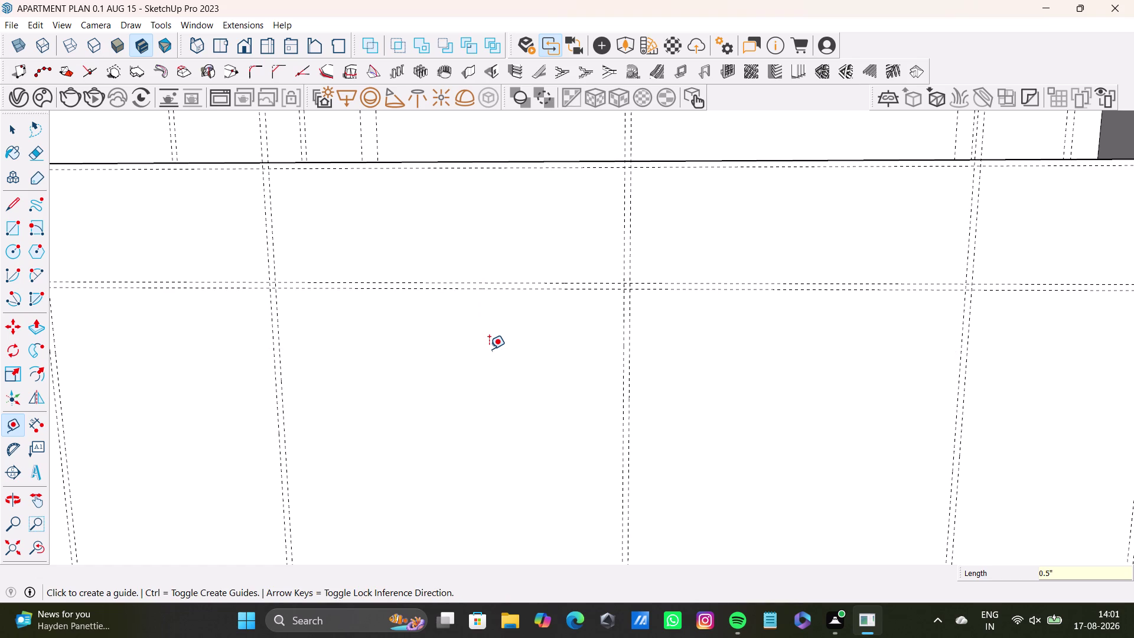
Start a guide from the upper guide line, check the view, and cancel it.
scroll(down, 3)
middle_drag(657, 322, 678, 237)
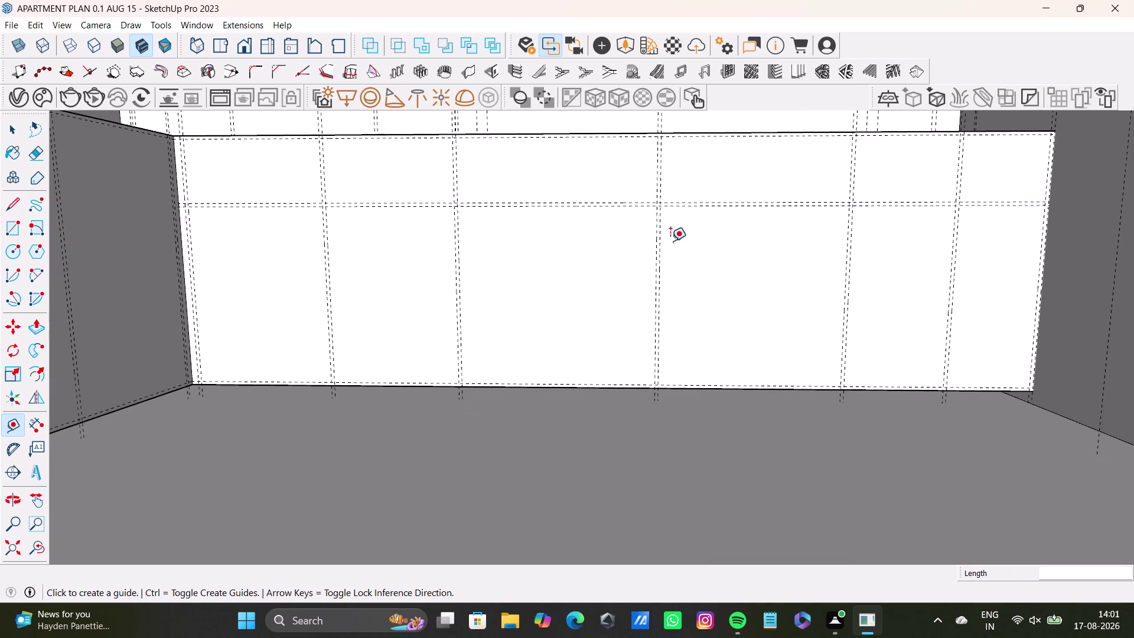
scroll(up, 3)
click(584, 192)
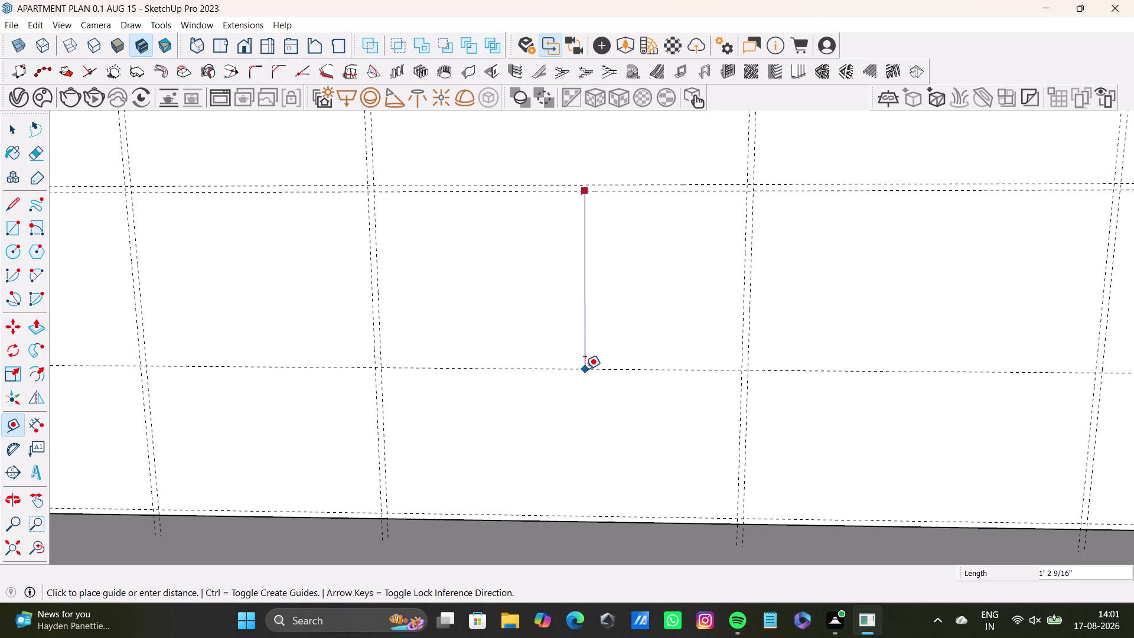
scroll(down, 3)
middle_drag(579, 368, 550, 367)
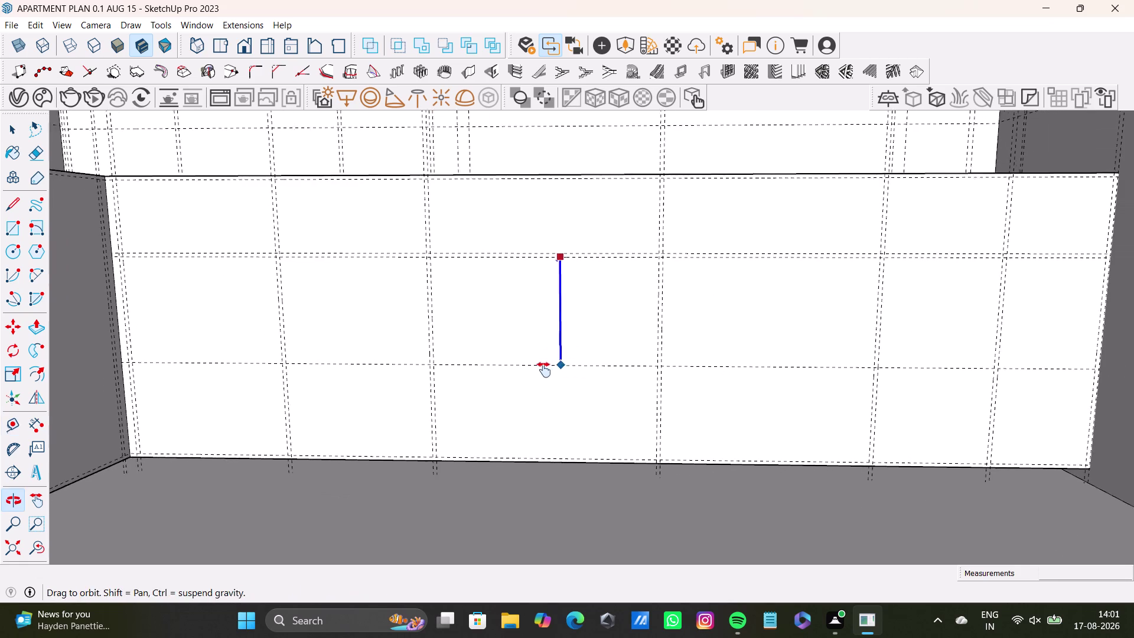
middle_drag(550, 367, 542, 371)
key(space)
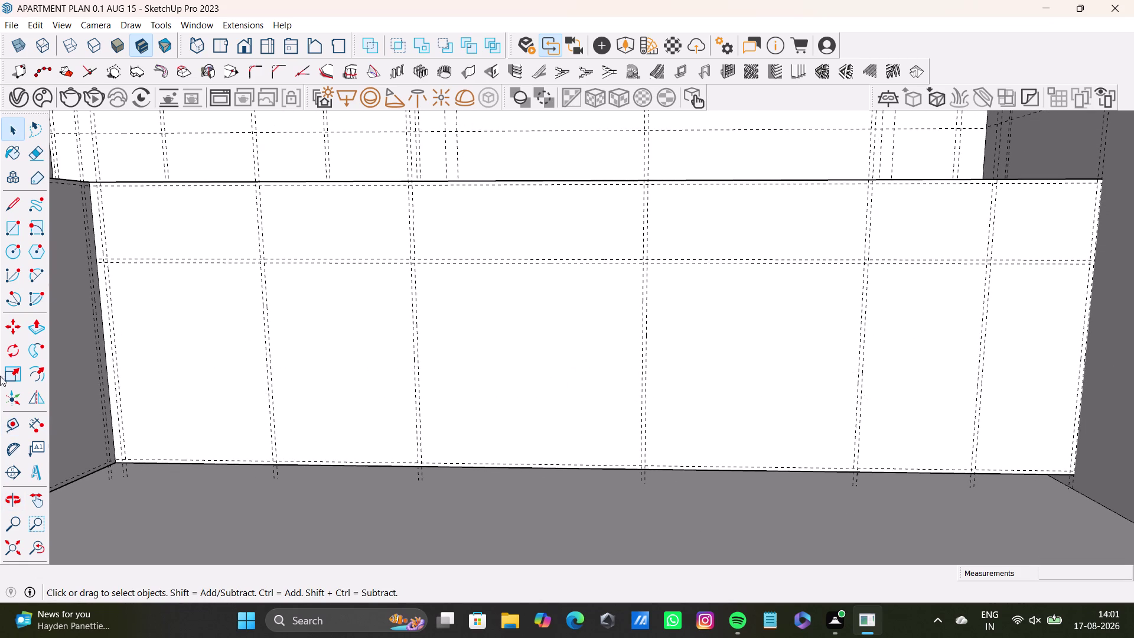
Place a horizontal guide above the cabinet bottom edge, plus a guide 0.5" from it.
drag(10, 424, 17, 423)
scroll(up, 3)
click(539, 466)
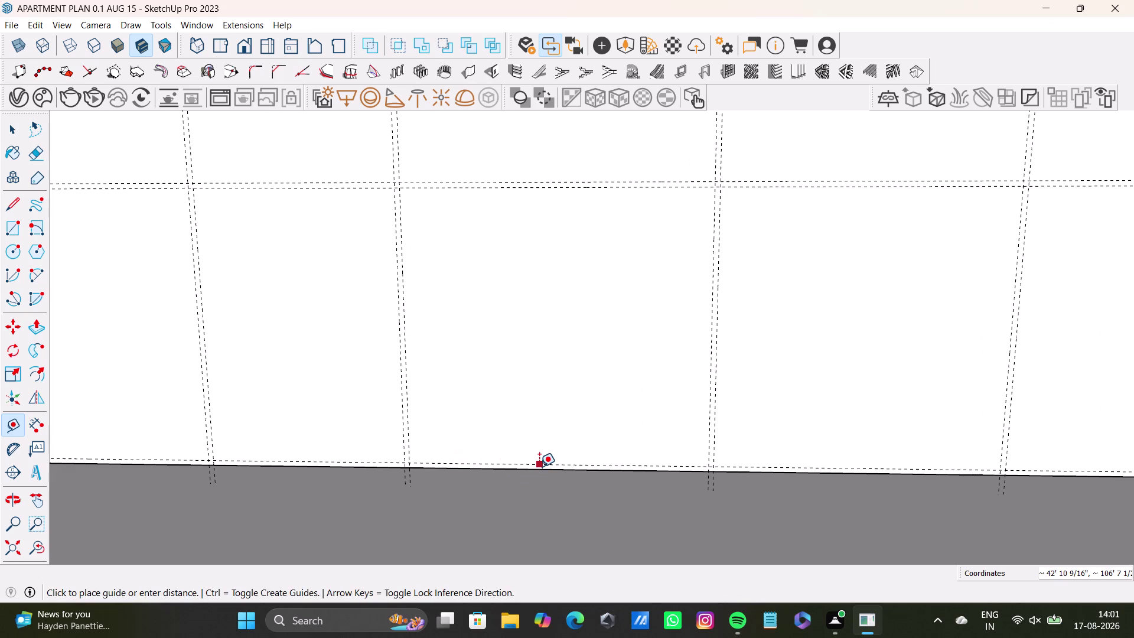
key(space)
click(16, 419)
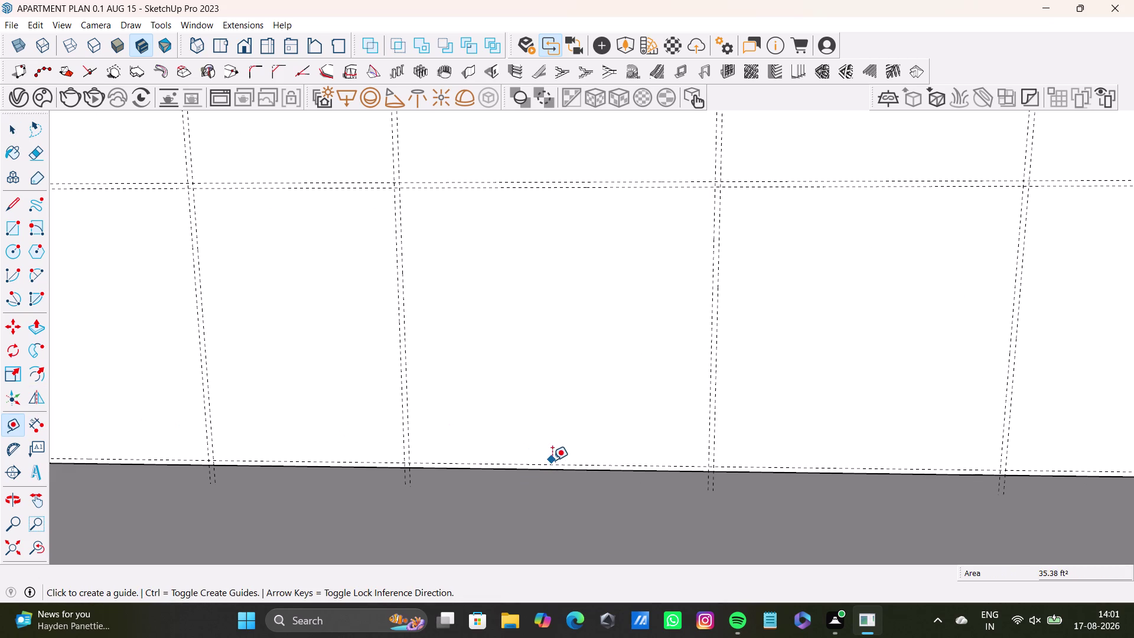
click(552, 461)
scroll(down, 3)
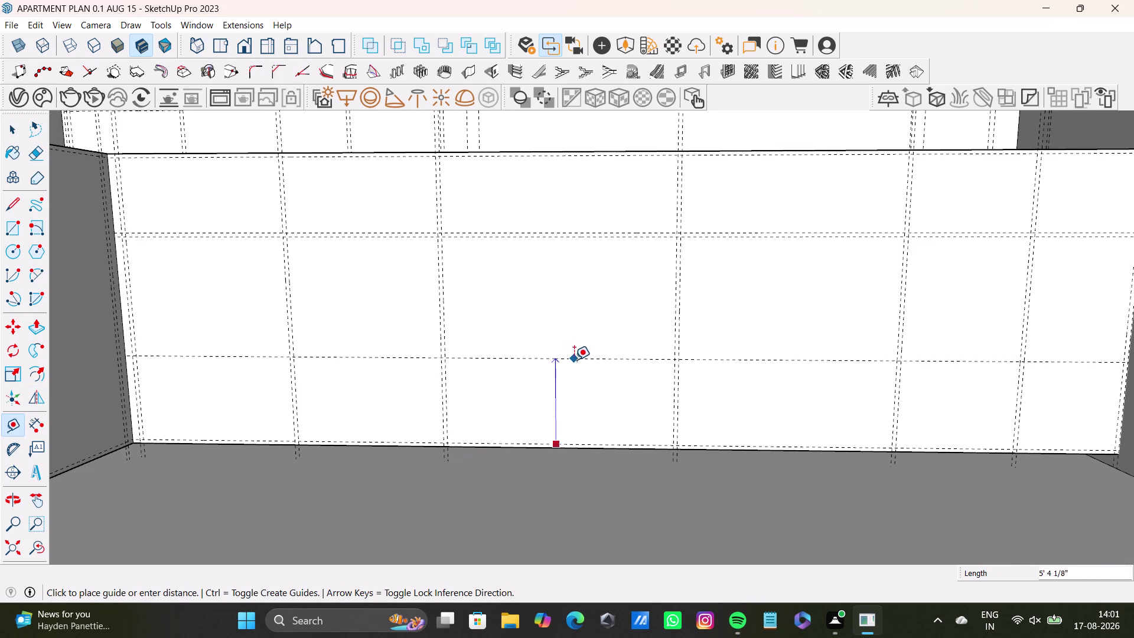
click(545, 376)
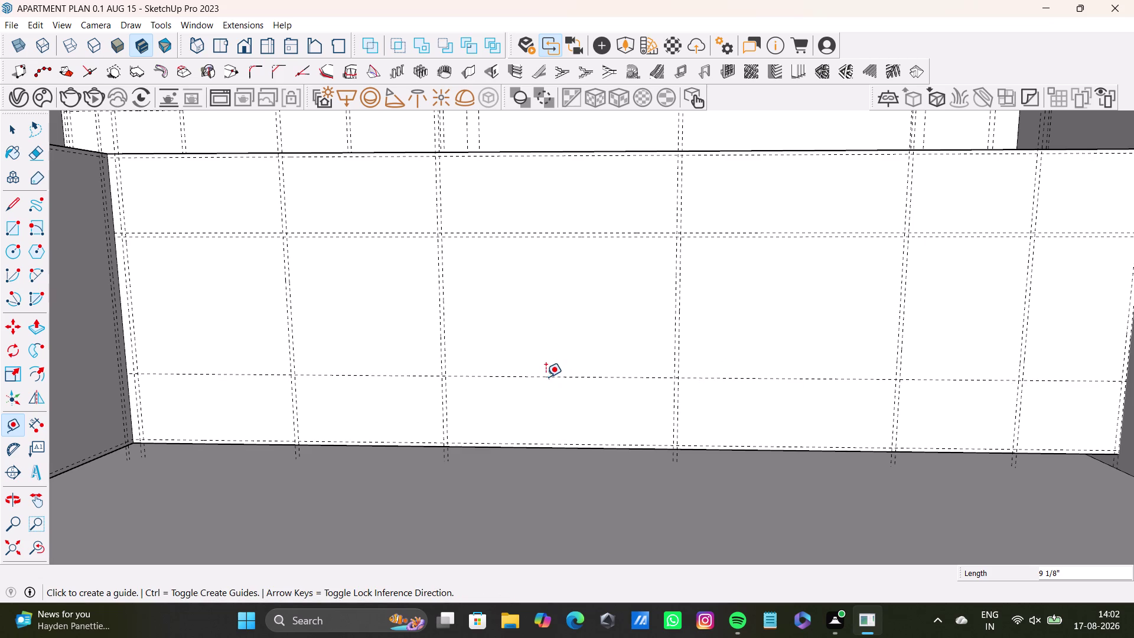
scroll(up, 3)
click(570, 374)
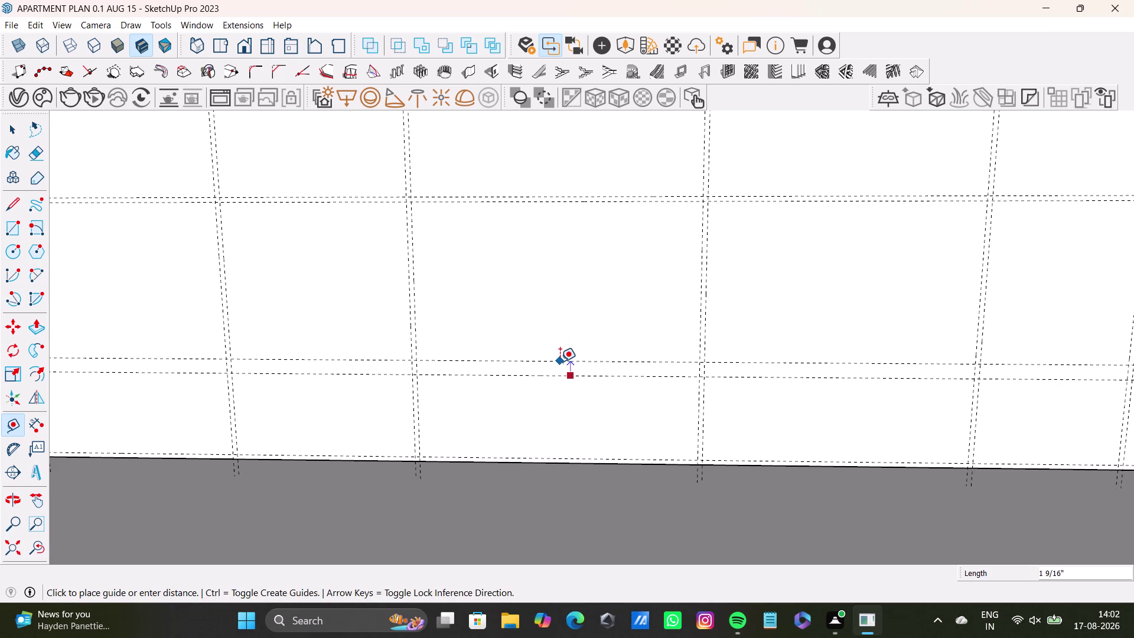
text(0.5)
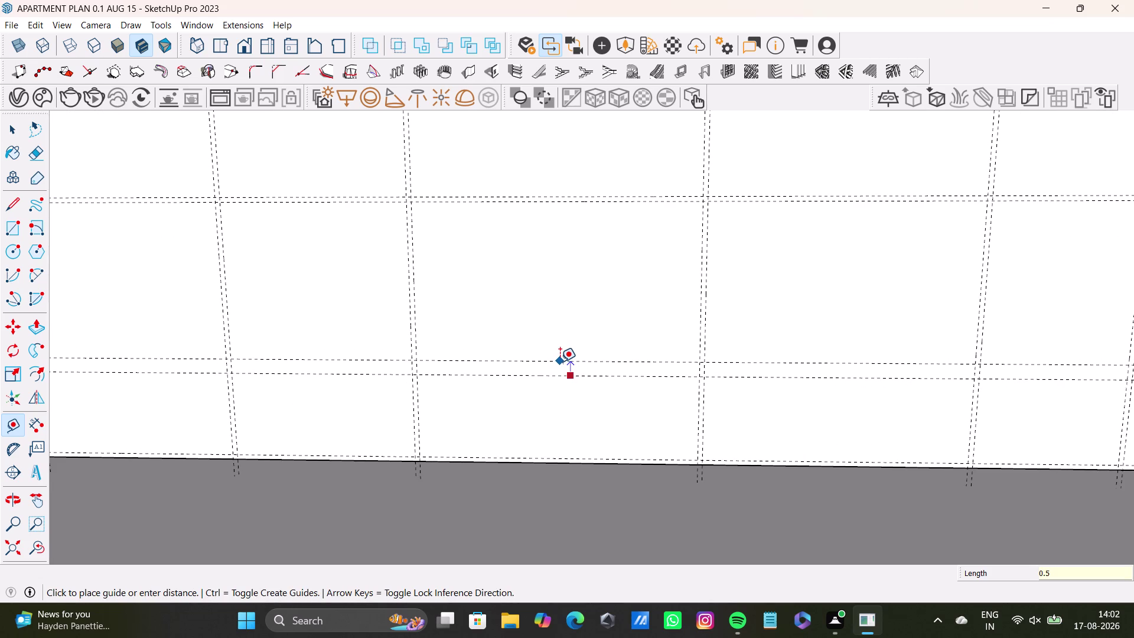
key(shift+quotedbl)
key(Return)
Begin a guide from a panel's vertical edge, then cancel back to Select.
scroll(down, 3)
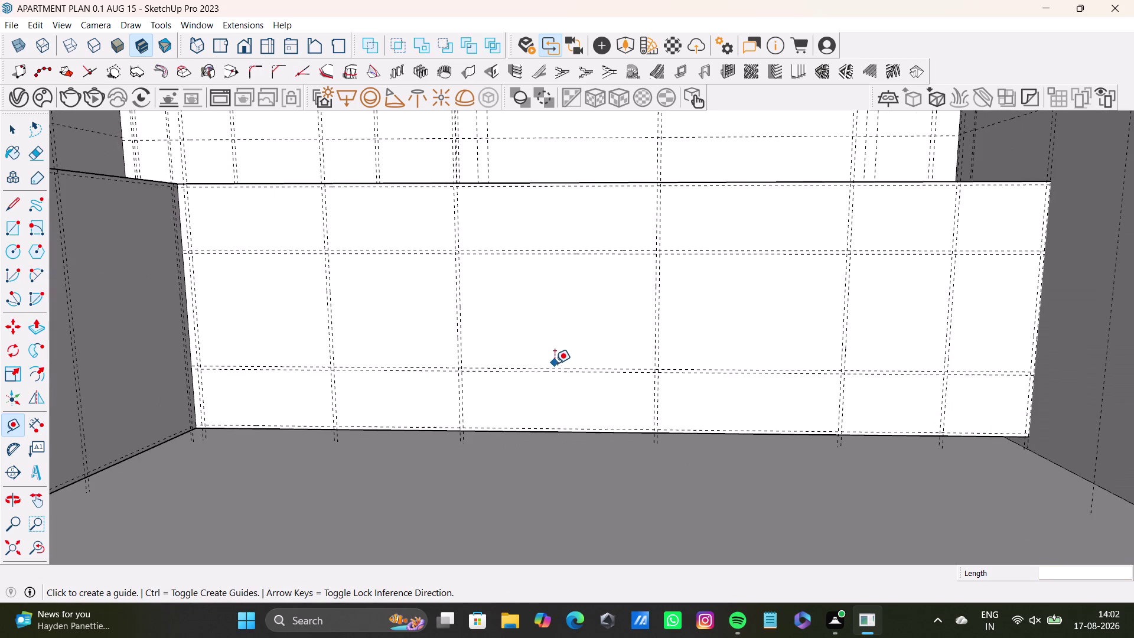
middle_drag(646, 345, 617, 388)
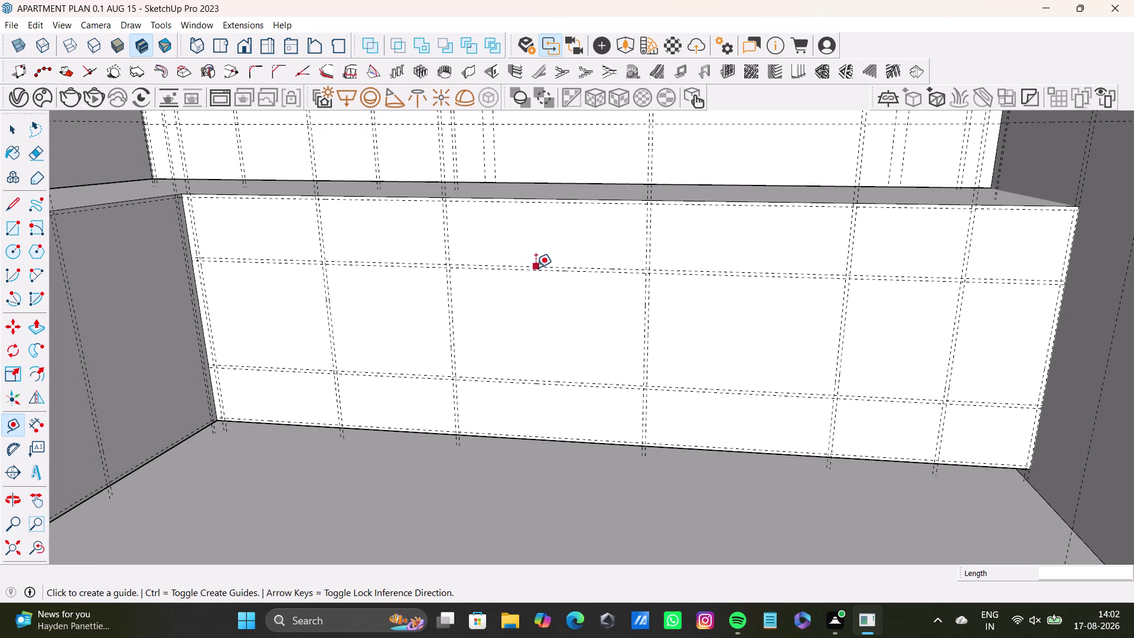
click(455, 318)
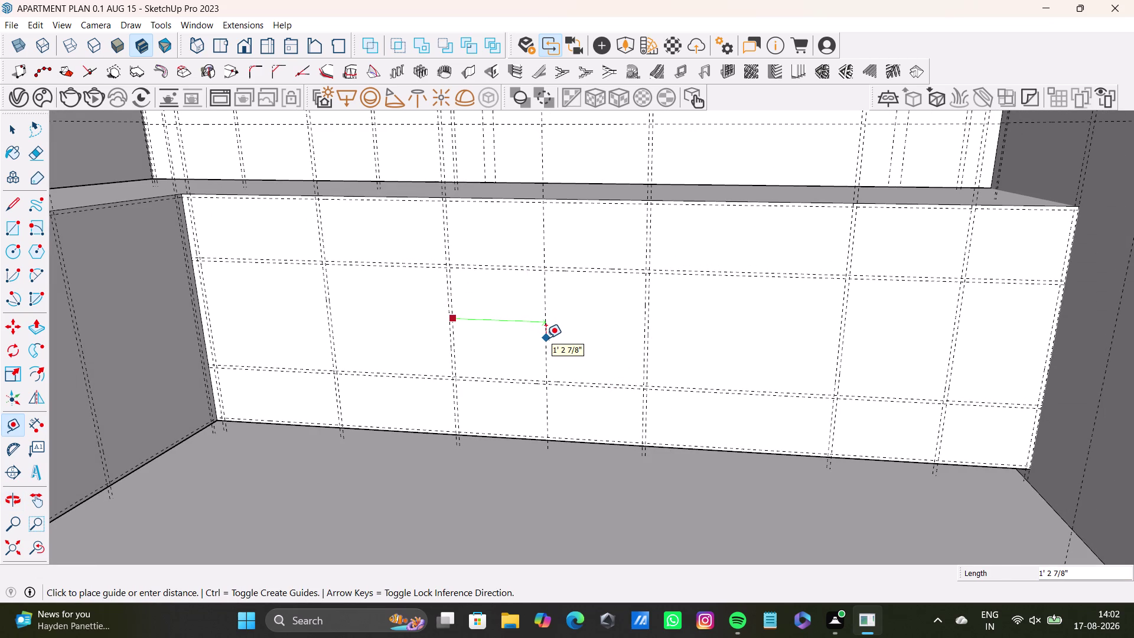
key(space)
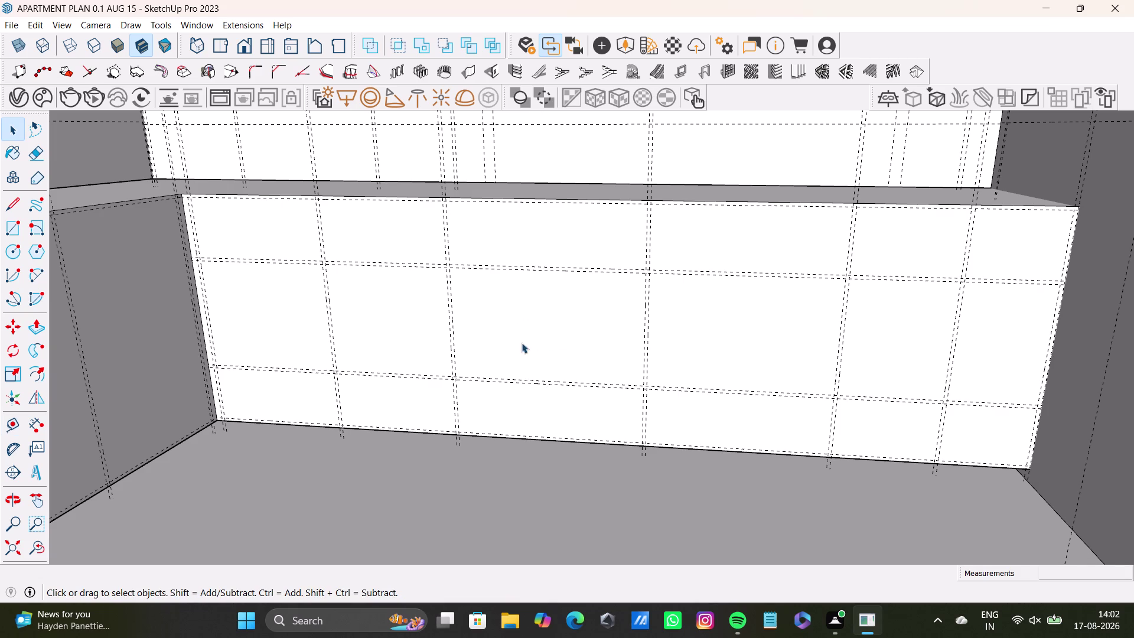
Orbit and zoom from the finished run to face the L-shaped corner counter's front.
scroll(down, 3)
click(13, 552)
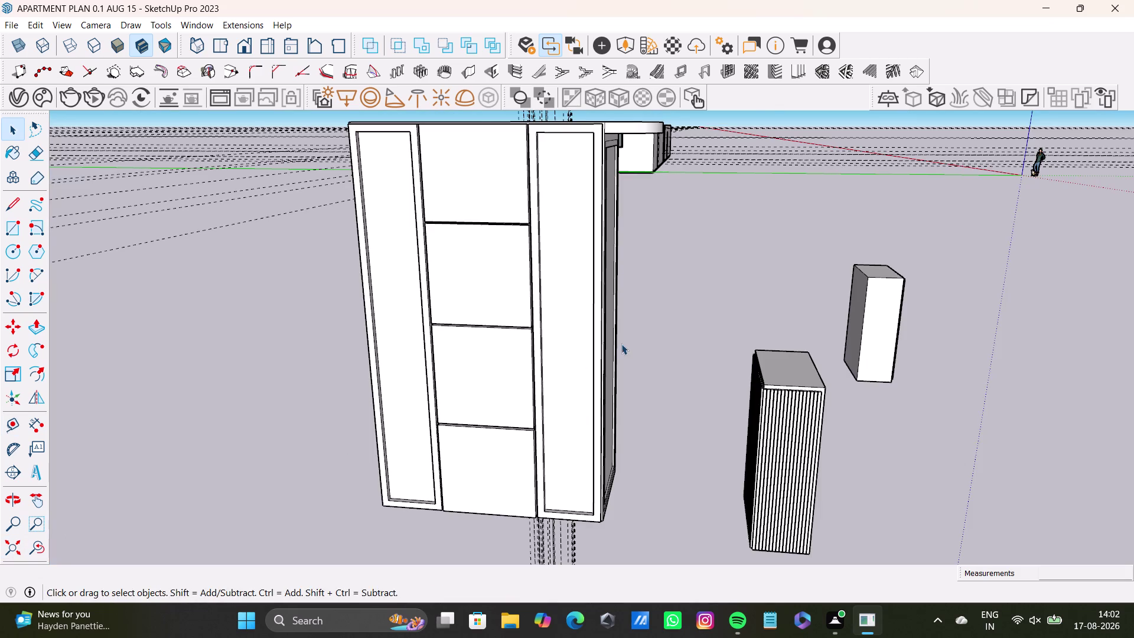
middle_drag(618, 350, 493, 520)
scroll(up, 3)
scroll(down, 3)
middle_drag(737, 189, 536, 442)
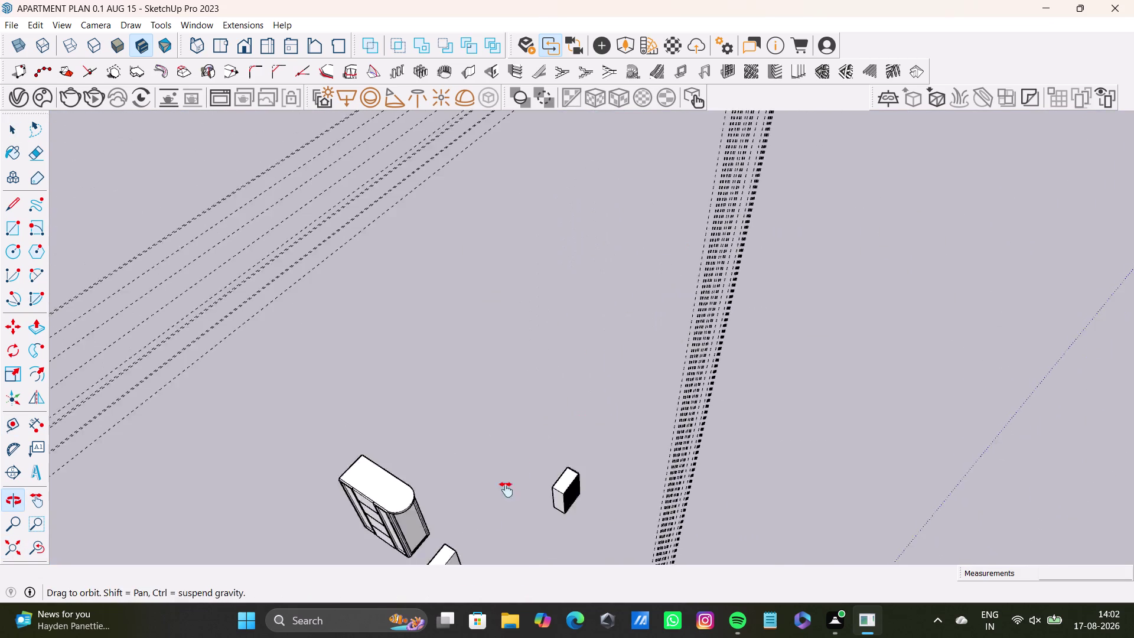
middle_drag(536, 442, 484, 518)
scroll(up, 3)
scroll(down, 3)
middle_drag(641, 192, 543, 469)
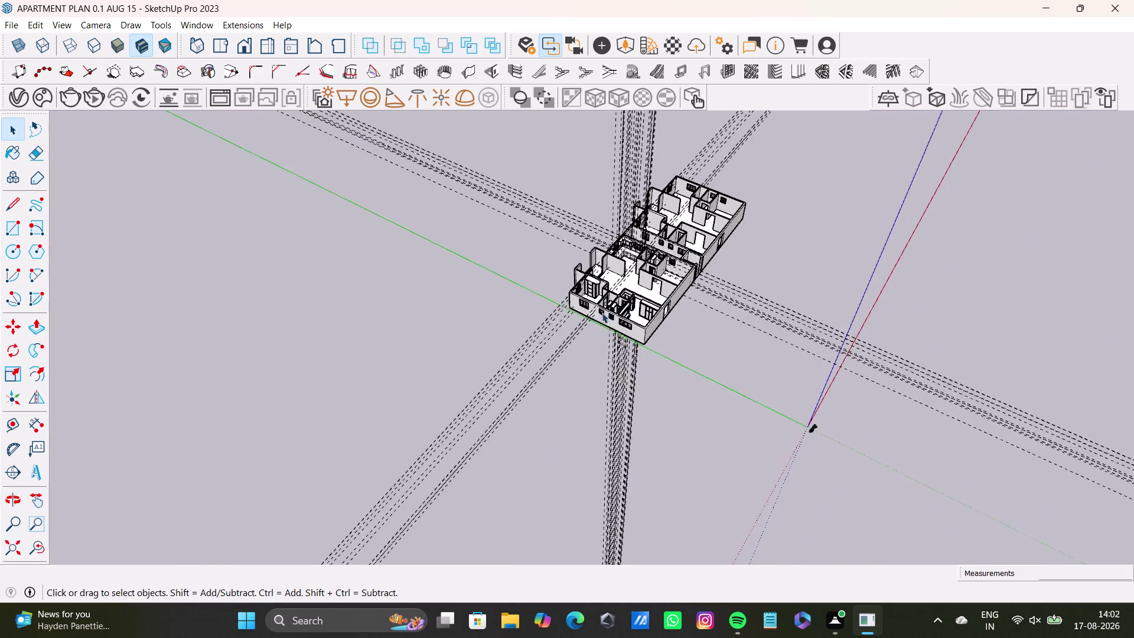
scroll(up, 3)
middle_drag(649, 275, 550, 295)
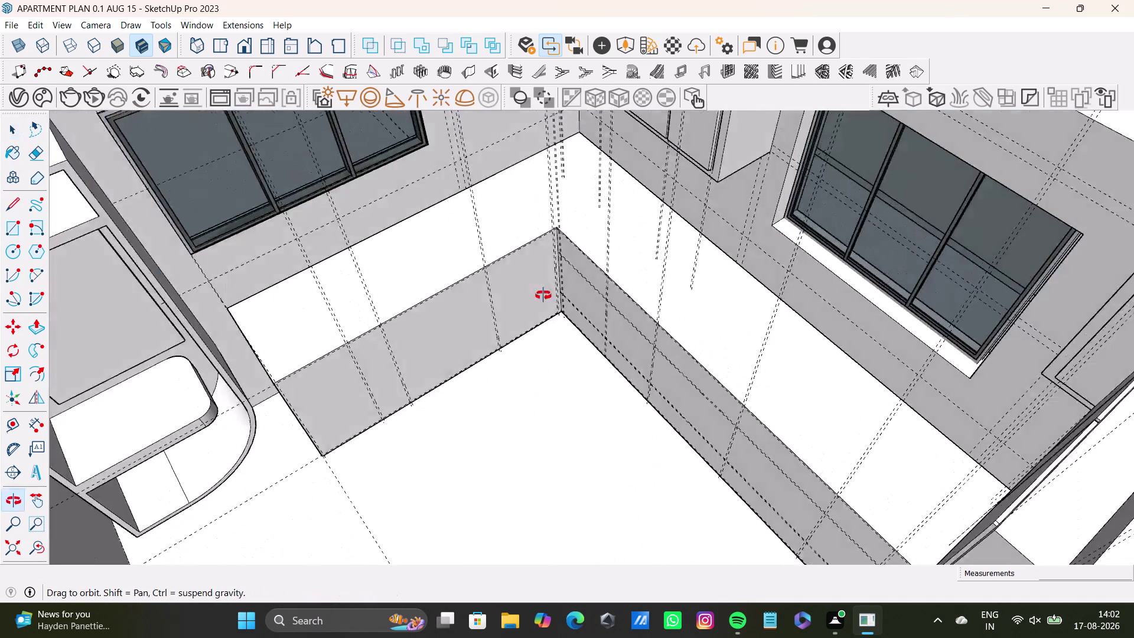
middle_drag(550, 295, 564, 264)
scroll(up, 3)
middle_drag(538, 276, 574, 252)
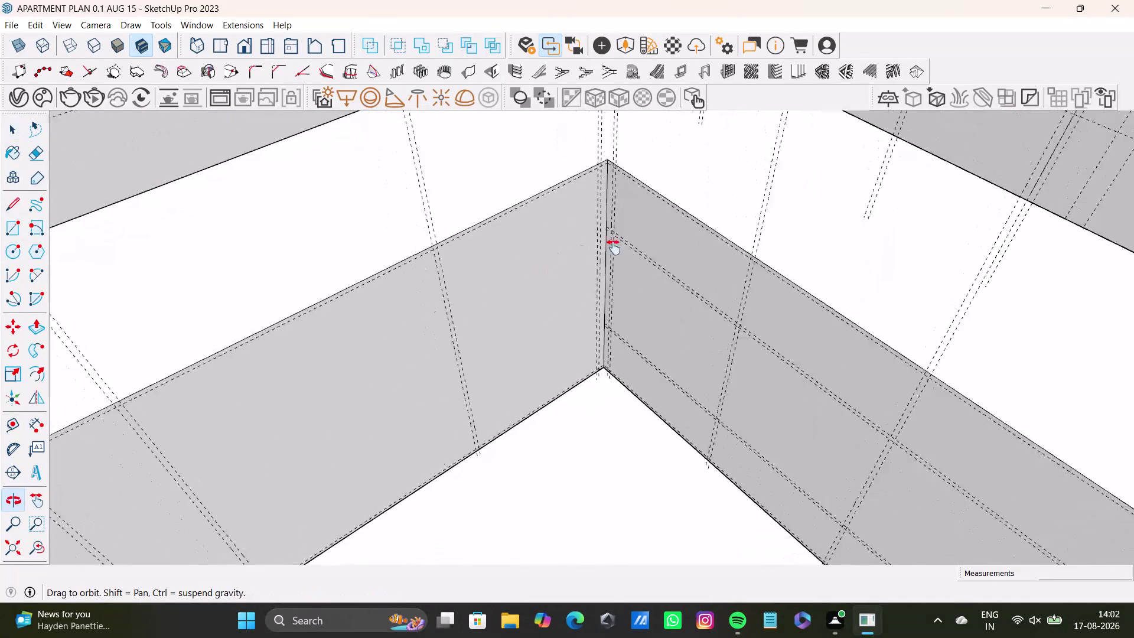
middle_drag(574, 252, 706, 262)
middle_drag(662, 339, 551, 236)
middle_drag(527, 237, 634, 250)
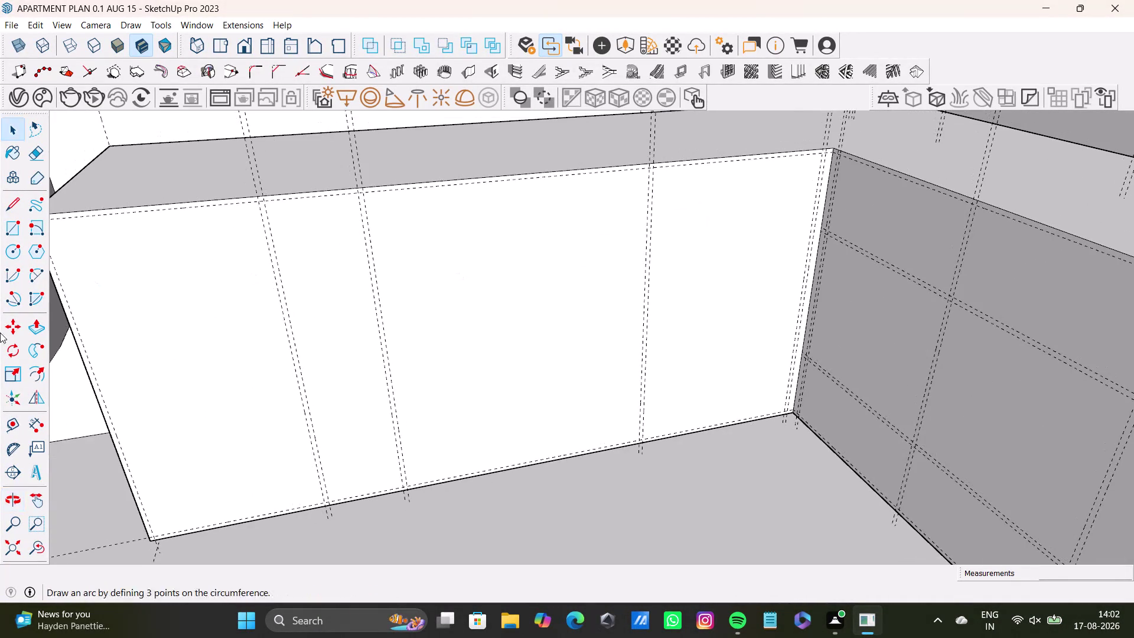
Place a guide 1' below the counter's top edge.
drag(13, 426, 19, 421)
scroll(up, 3)
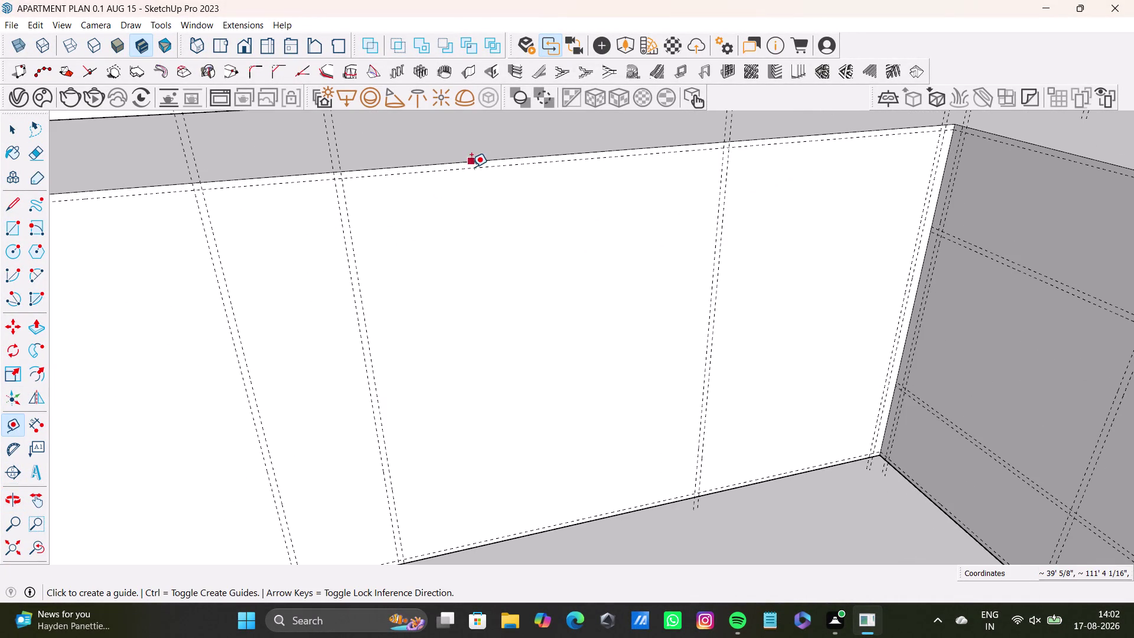
click(471, 168)
scroll(down, 3)
middle_drag(481, 348, 480, 283)
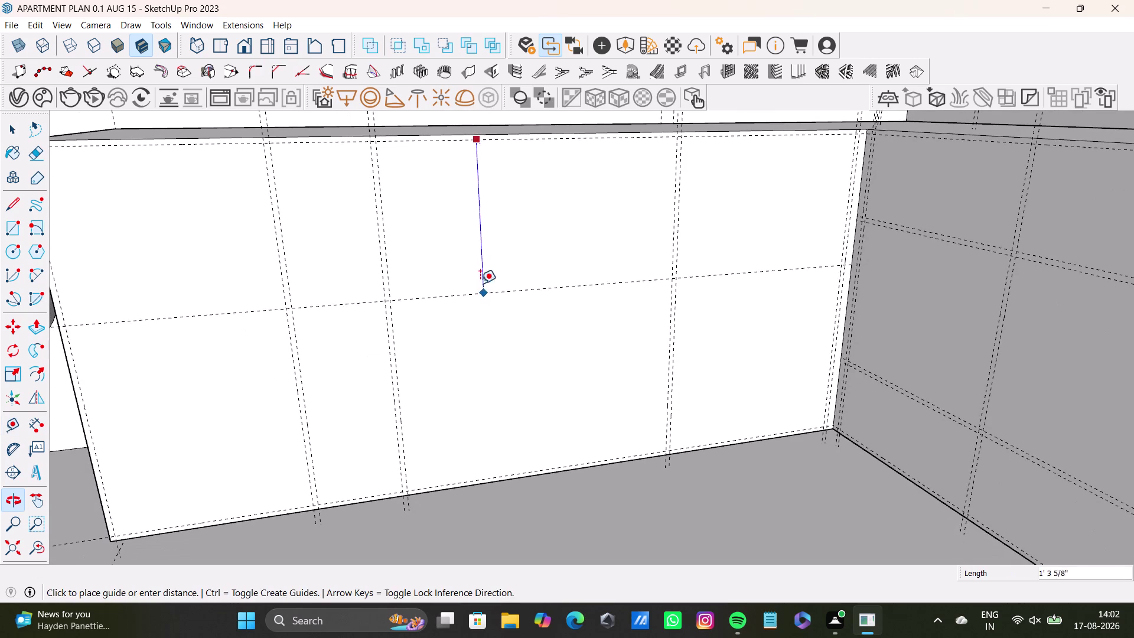
middle_drag(514, 340, 509, 333)
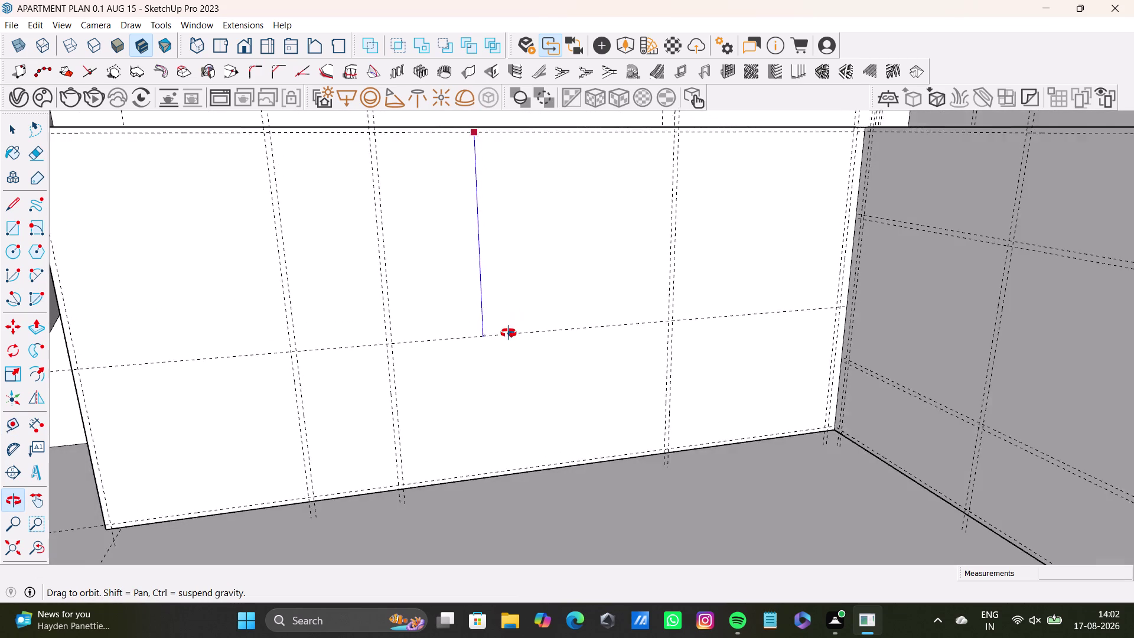
middle_drag(508, 333, 504, 448)
middle_drag(509, 439, 507, 349)
scroll(up, 3)
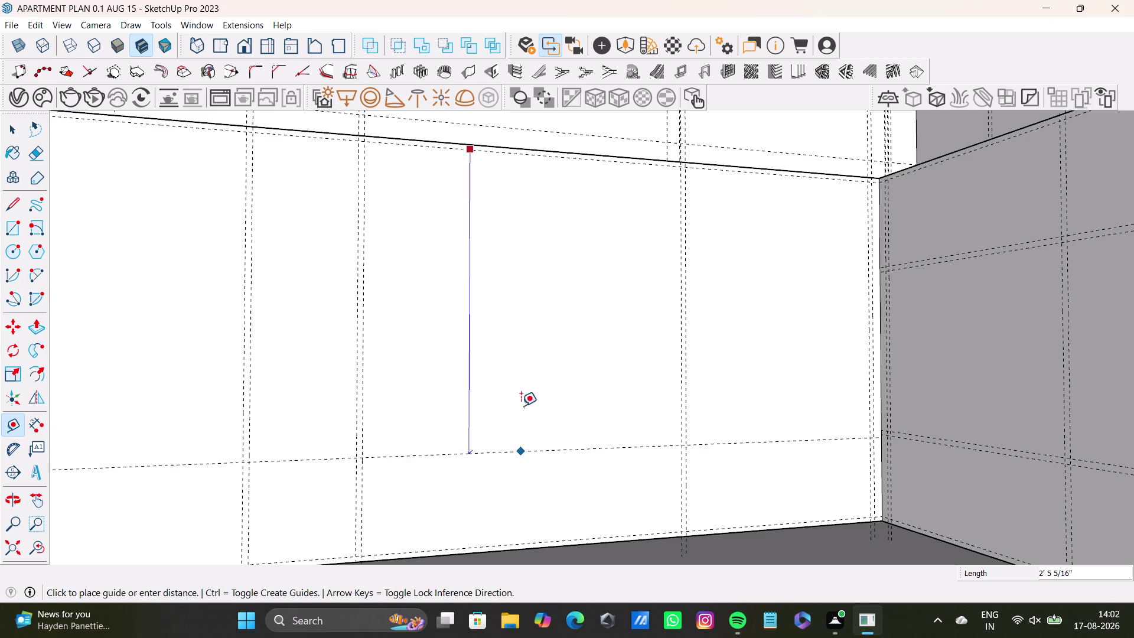
key(1)
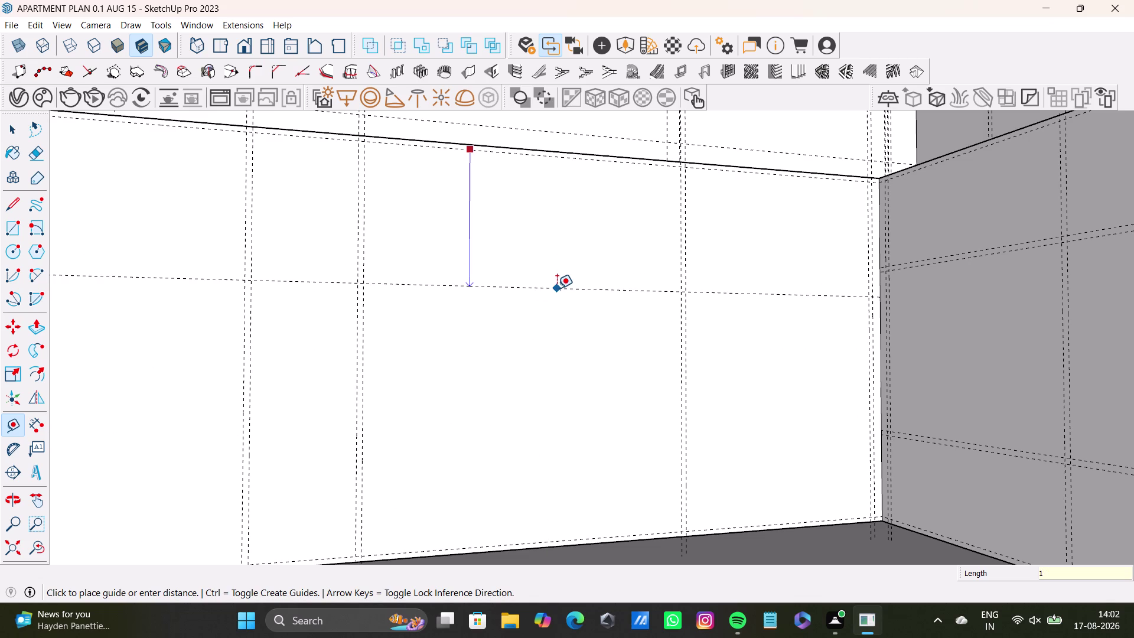
key(apostrophe)
key(Return)
Add a guide 0.5" below that guide, then another guide 1' lower.
click(558, 278)
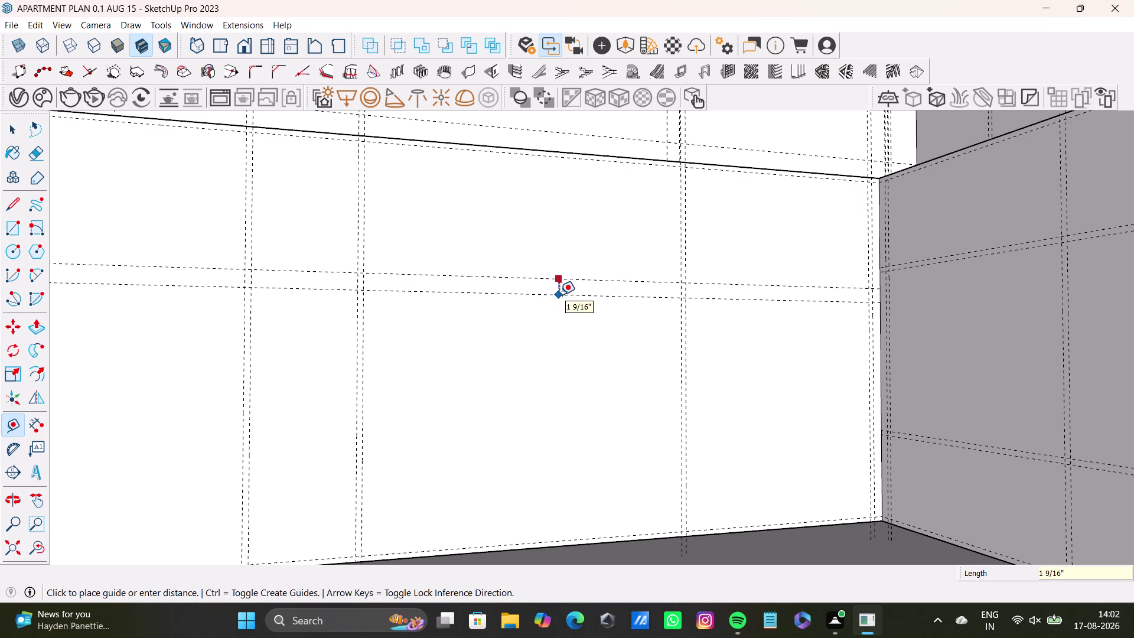
text(0.)
text(5)
key(shift+quotedbl)
key(Return)
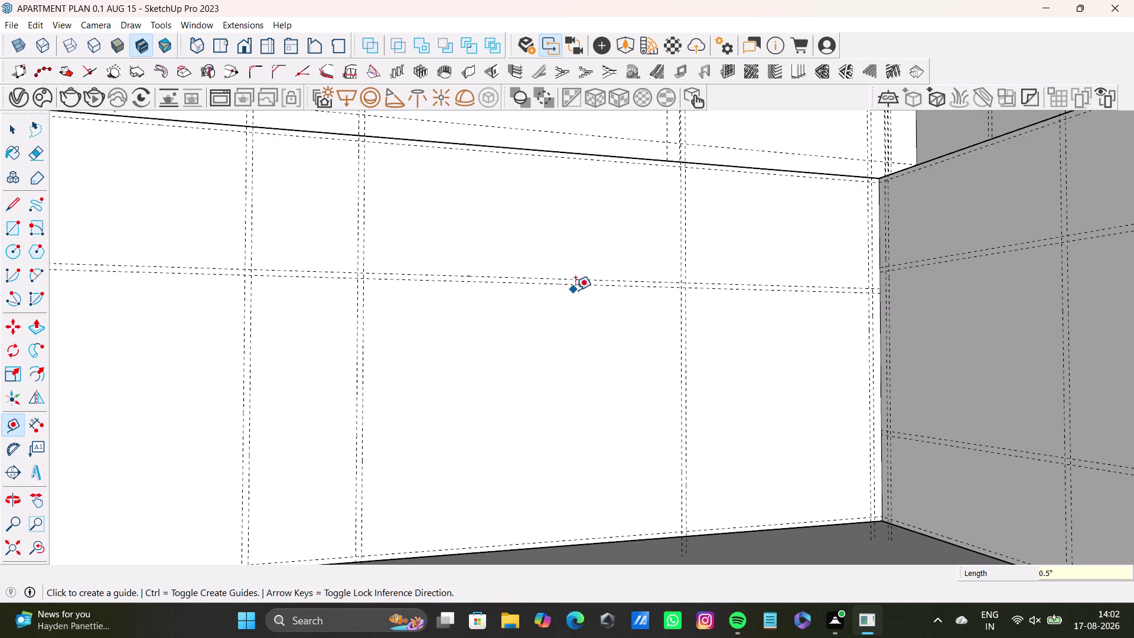
click(580, 284)
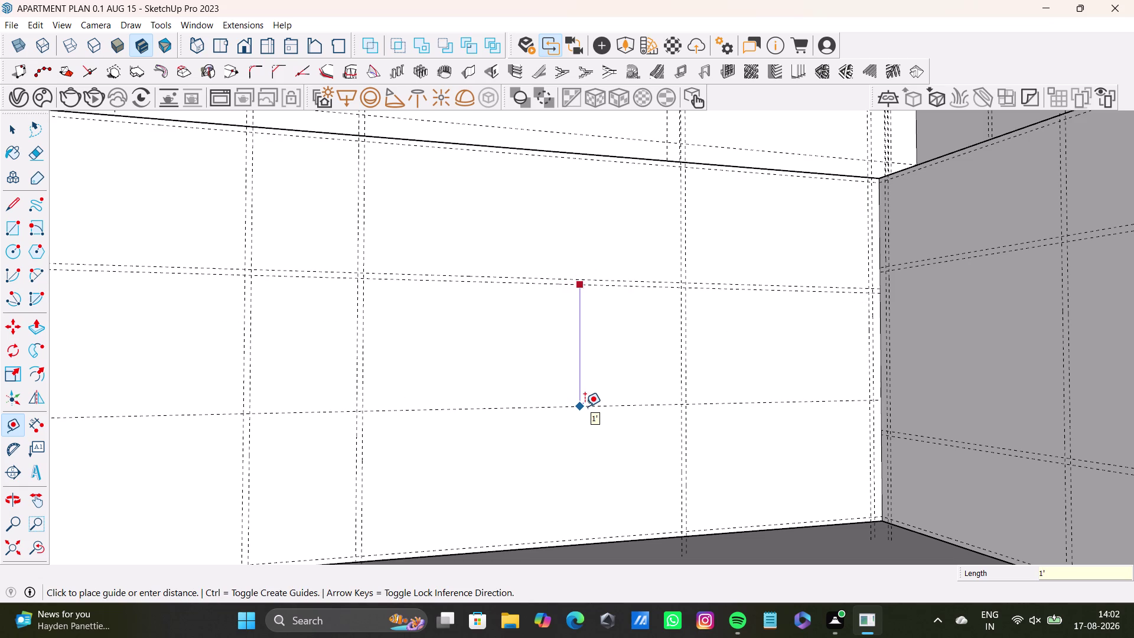
text(1')
key(Return)
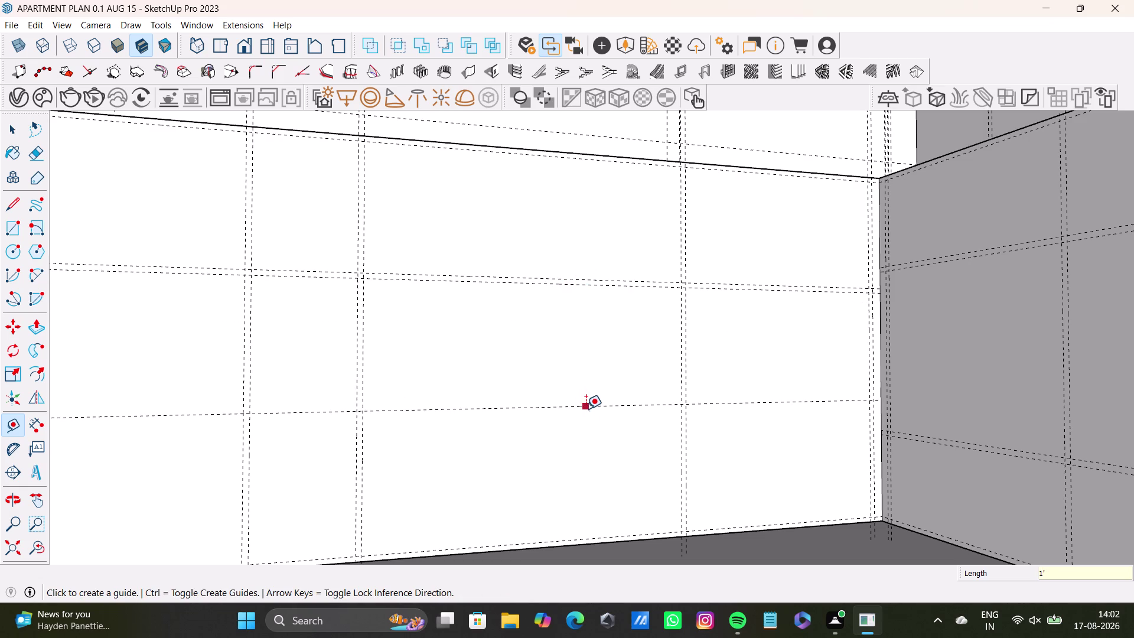
Add a final guide 0.5" below the lowest guide, completing the second pair.
click(589, 403)
text(0.)
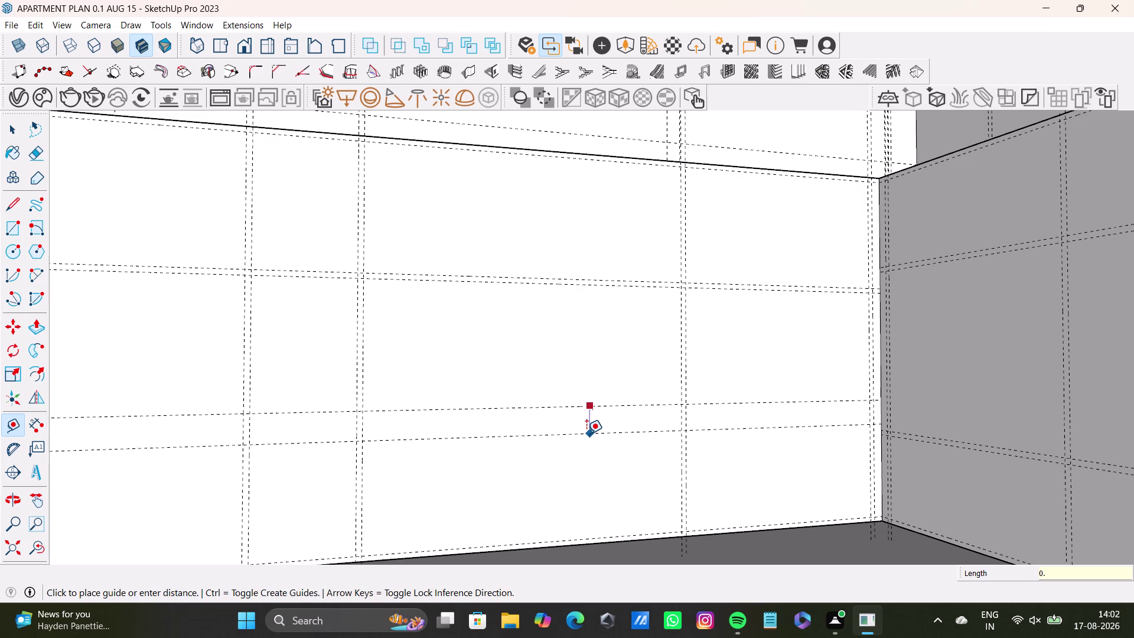
text(5)
key(shift+quotedbl)
key(Return)
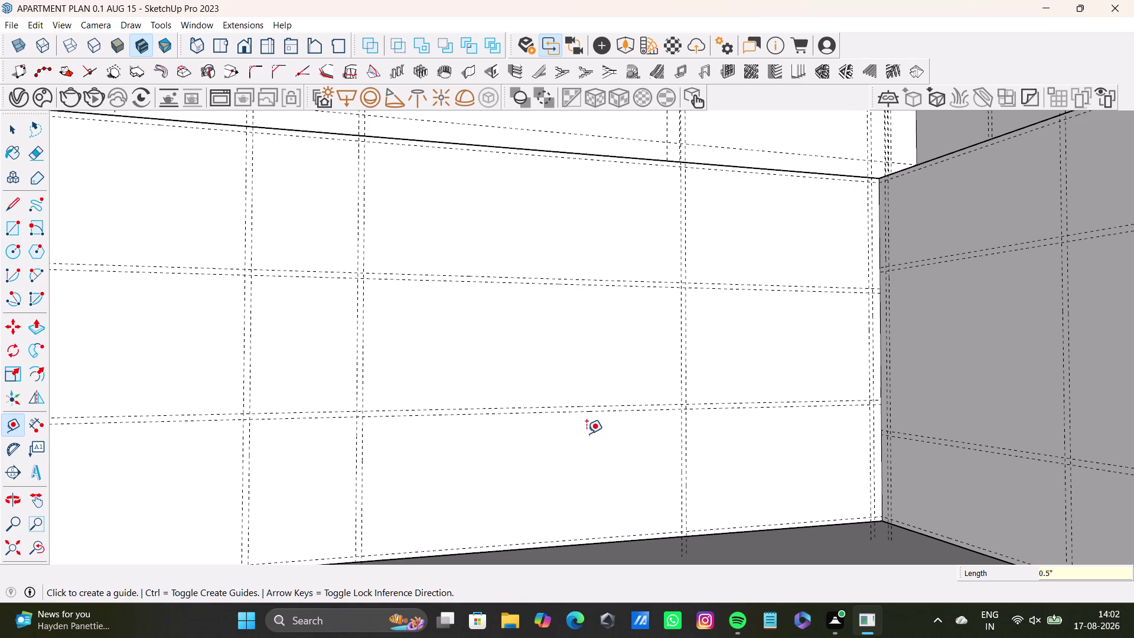
key(space)
scroll(down, 3)
middle_drag(566, 413, 566, 456)
click(17, 223)
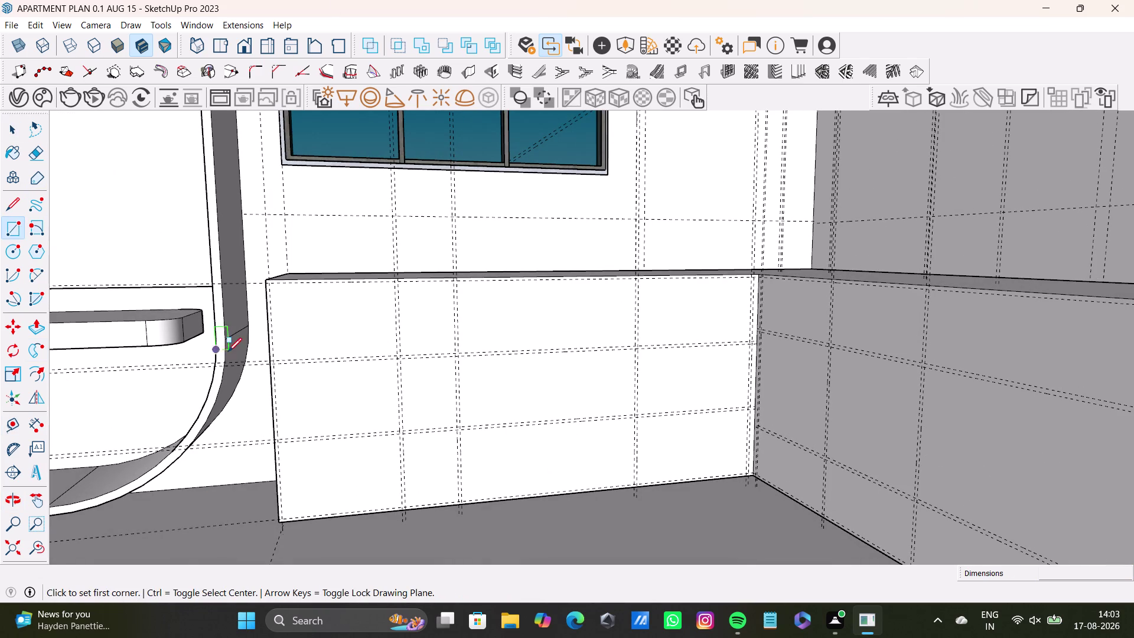
Draw the tall left panel rectangle from the counter top down to the base.
scroll(up, 3)
drag(283, 243, 287, 251)
scroll(down, 3)
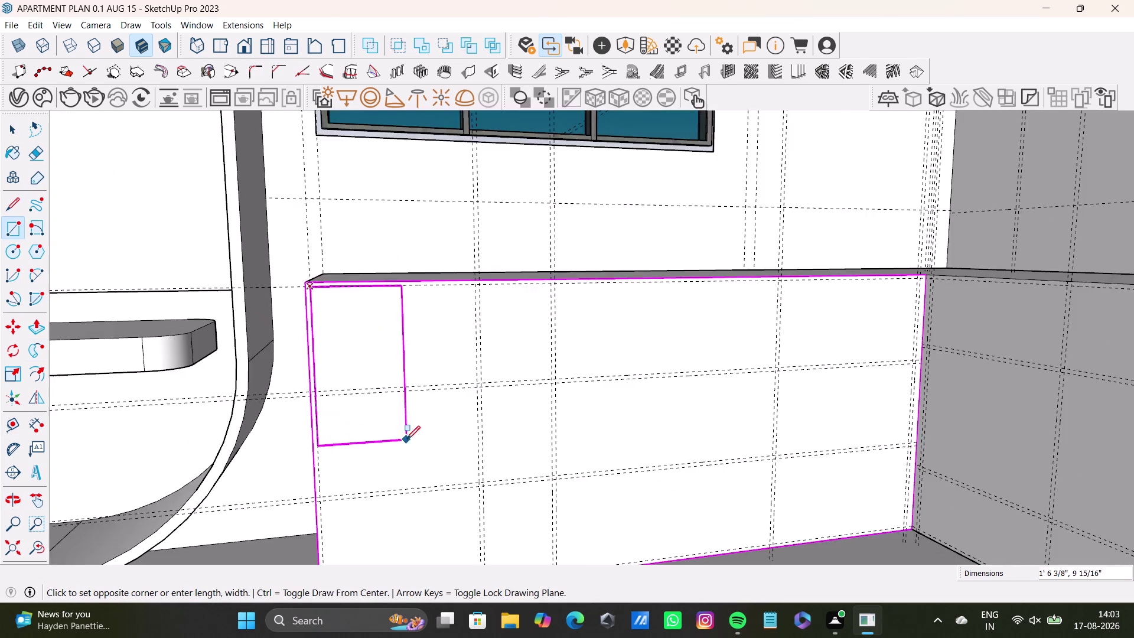
middle_drag(406, 440, 389, 314)
key(Left)
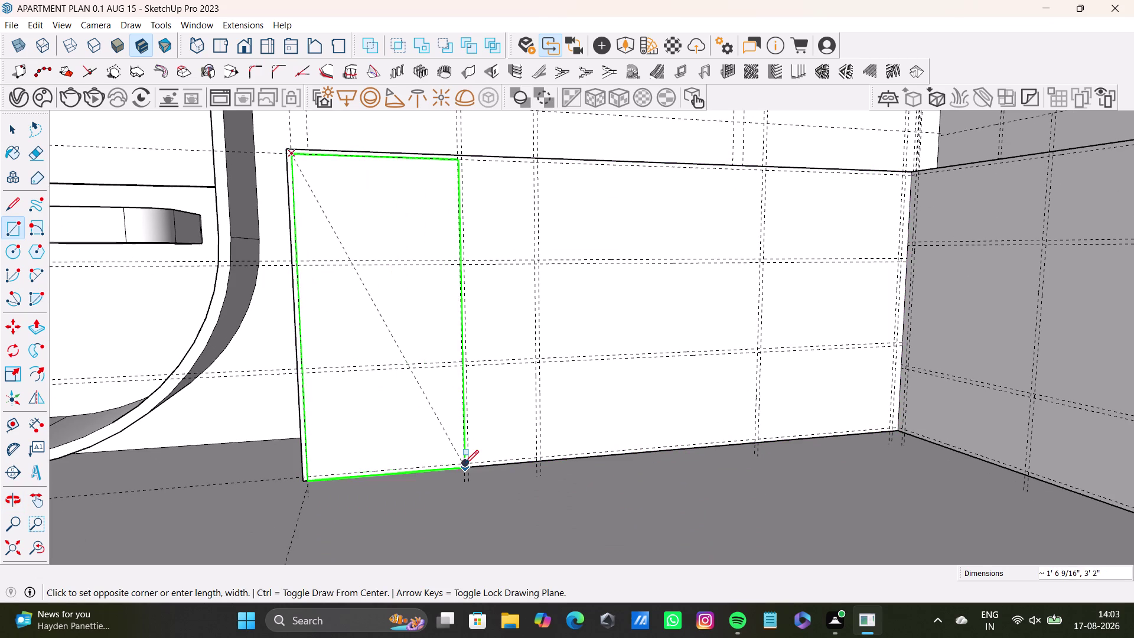
scroll(up, 3)
click(466, 469)
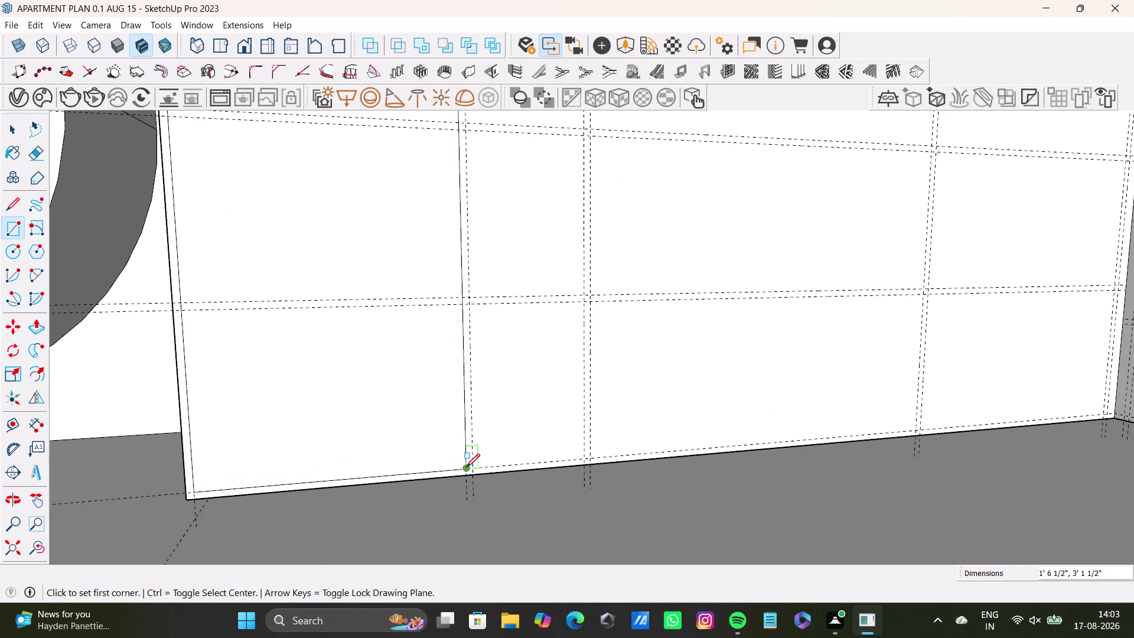
key(space)
scroll(down, 3)
middle_drag(442, 416, 437, 480)
click(9, 229)
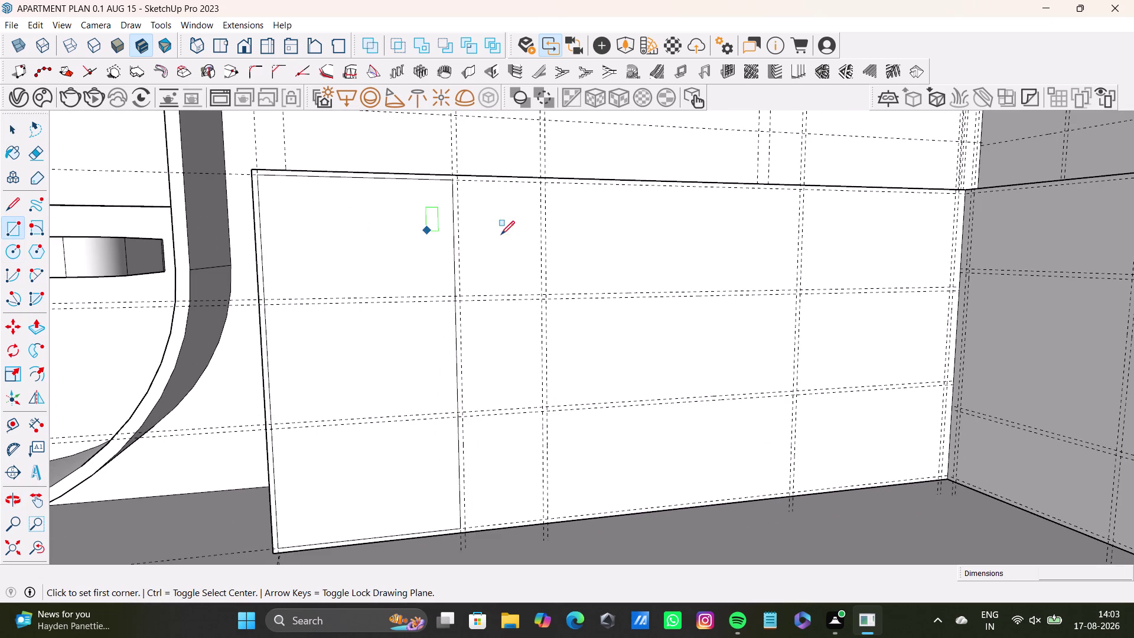
Draw the narrow second panel rectangle from the top edge to the base.
scroll(up, 3)
click(435, 152)
scroll(down, 3)
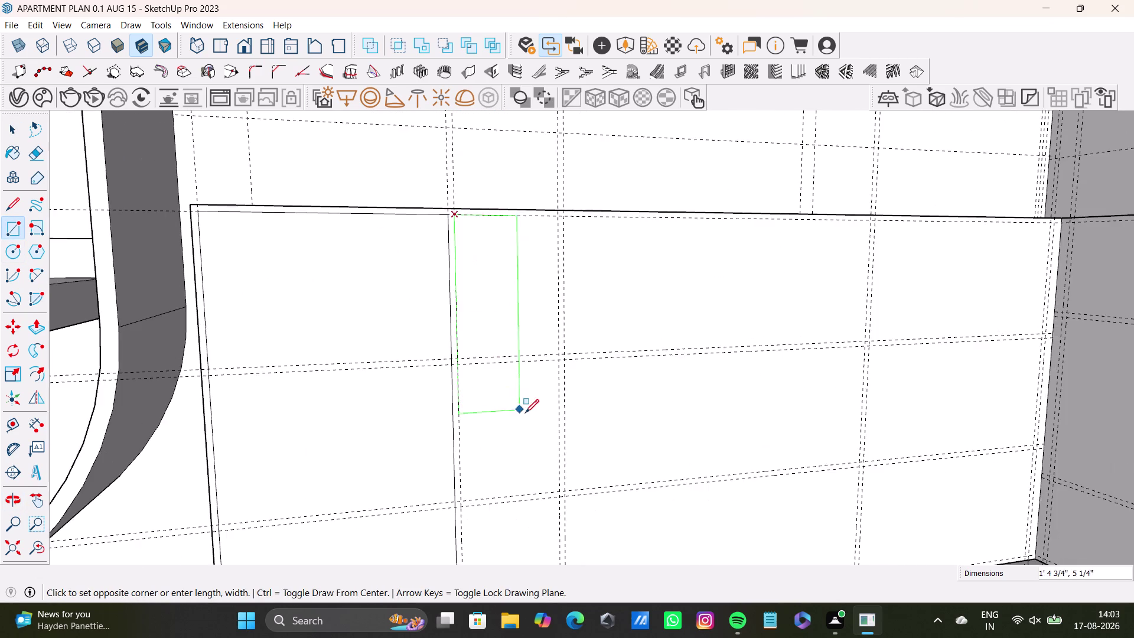
middle_drag(525, 413, 509, 265)
scroll(up, 3)
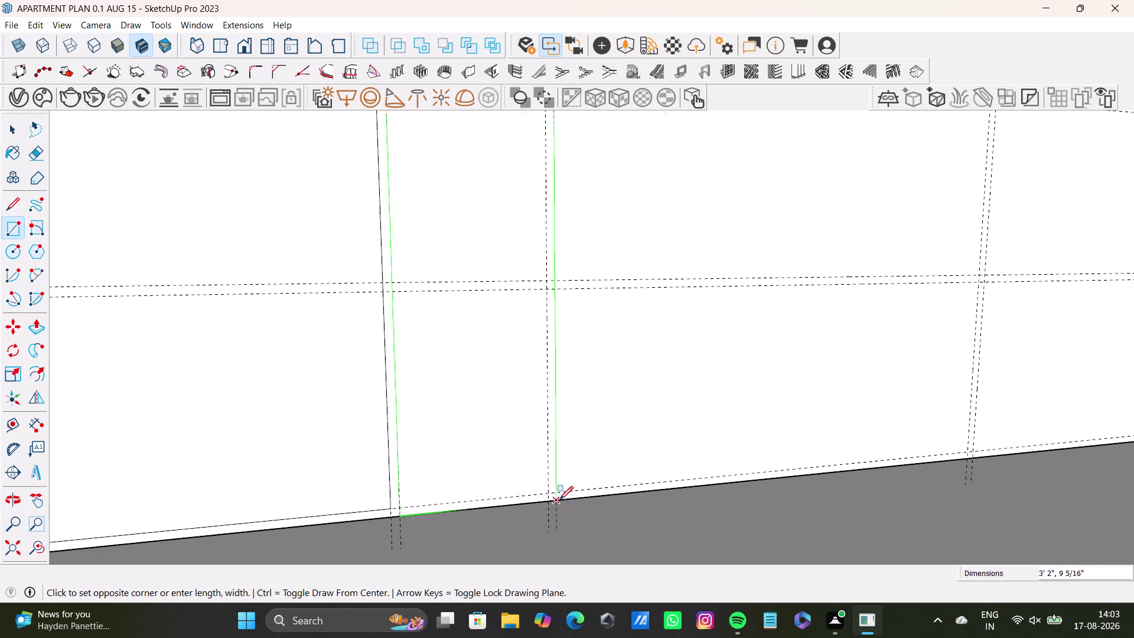
key(Left)
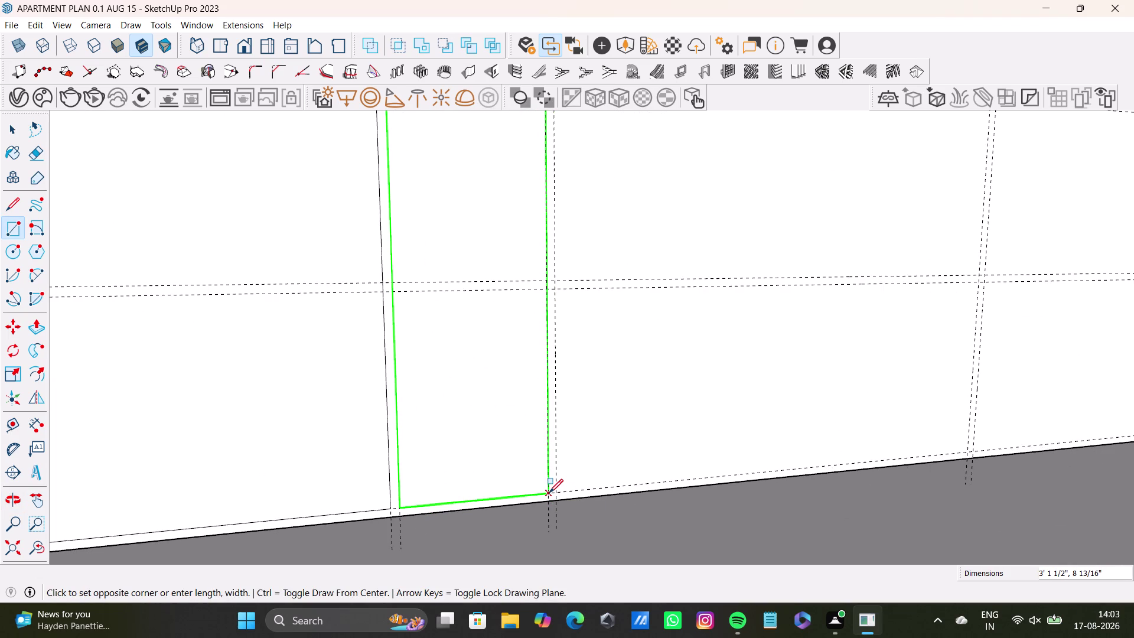
click(549, 492)
scroll(down, 3)
middle_drag(469, 394, 451, 491)
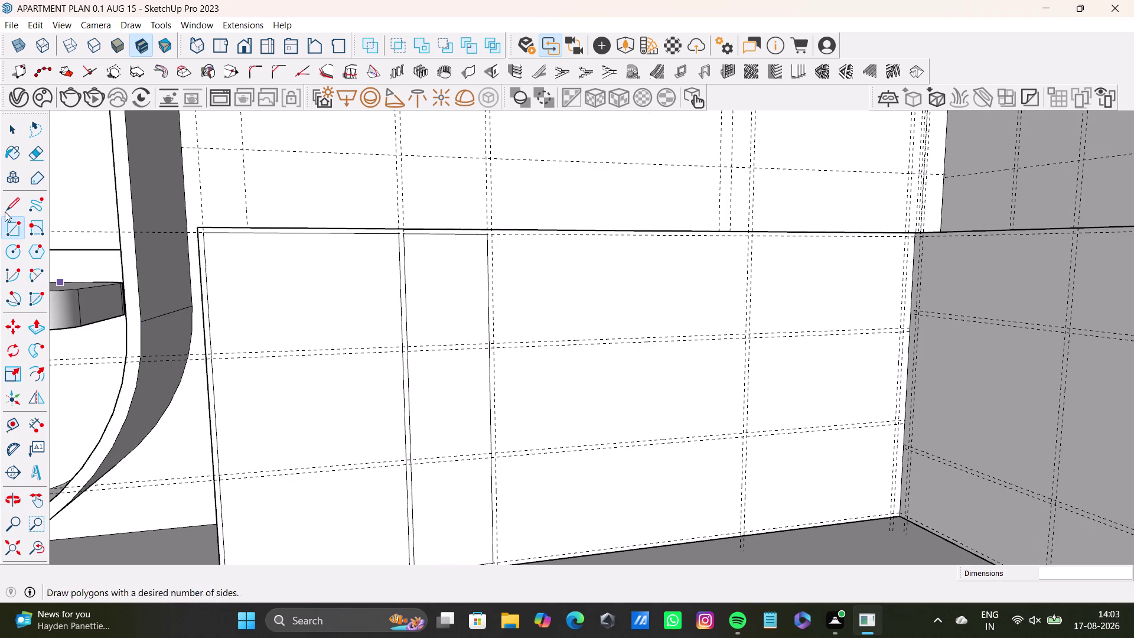
click(11, 236)
Draw the third panel rectangle starting at the counter's top edge.
scroll(up, 3)
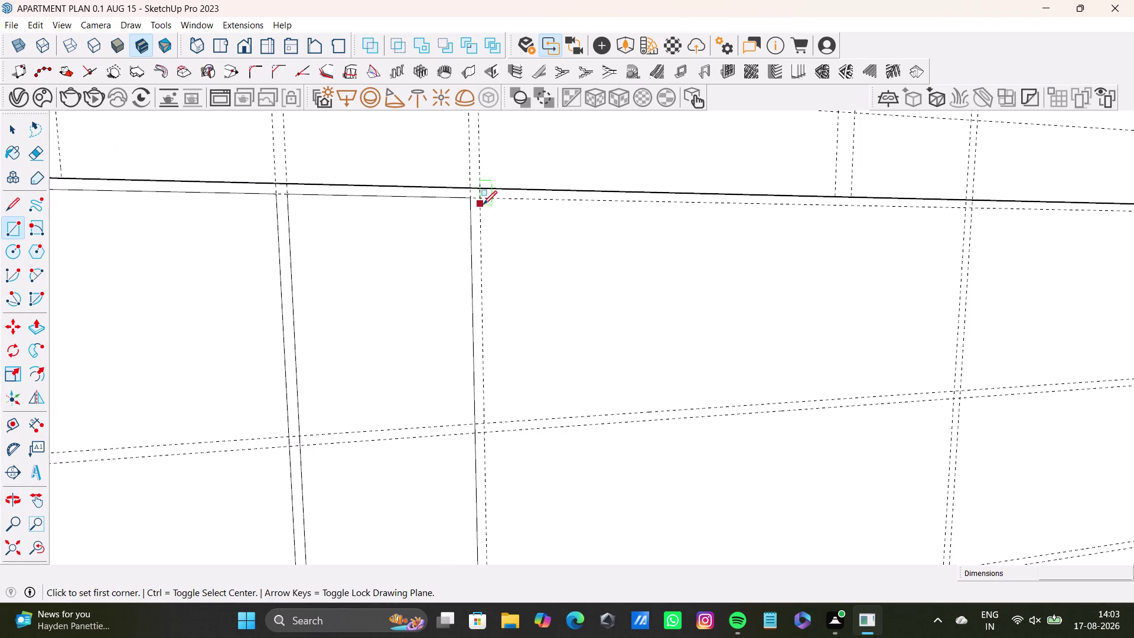
click(481, 198)
scroll(down, 3)
middle_drag(768, 424, 681, 376)
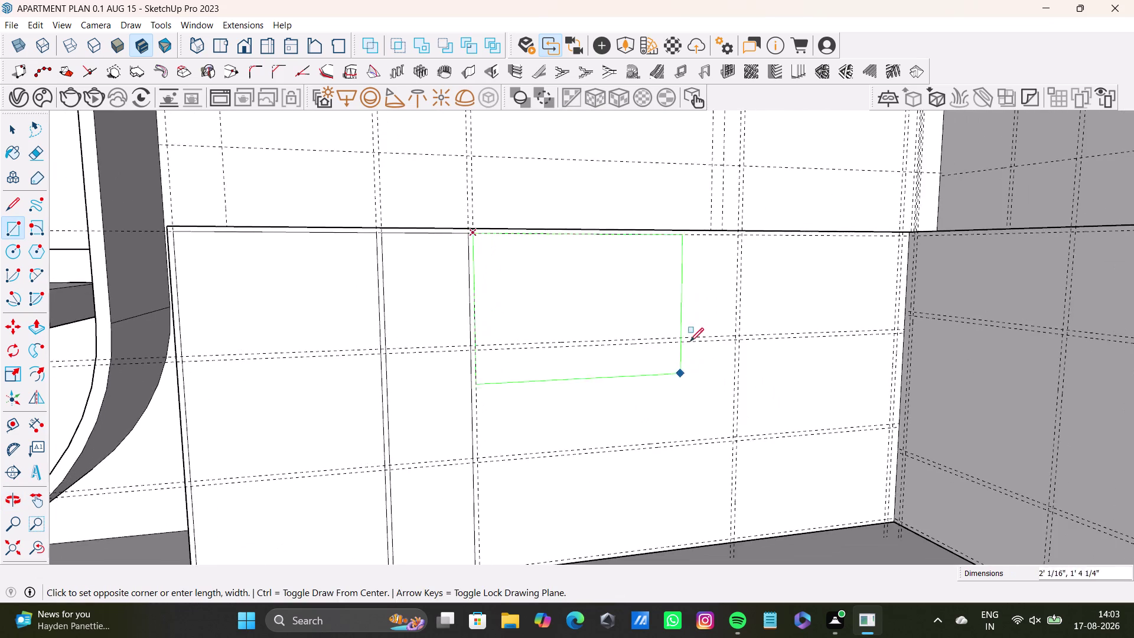
scroll(up, 3)
click(767, 338)
scroll(down, 3)
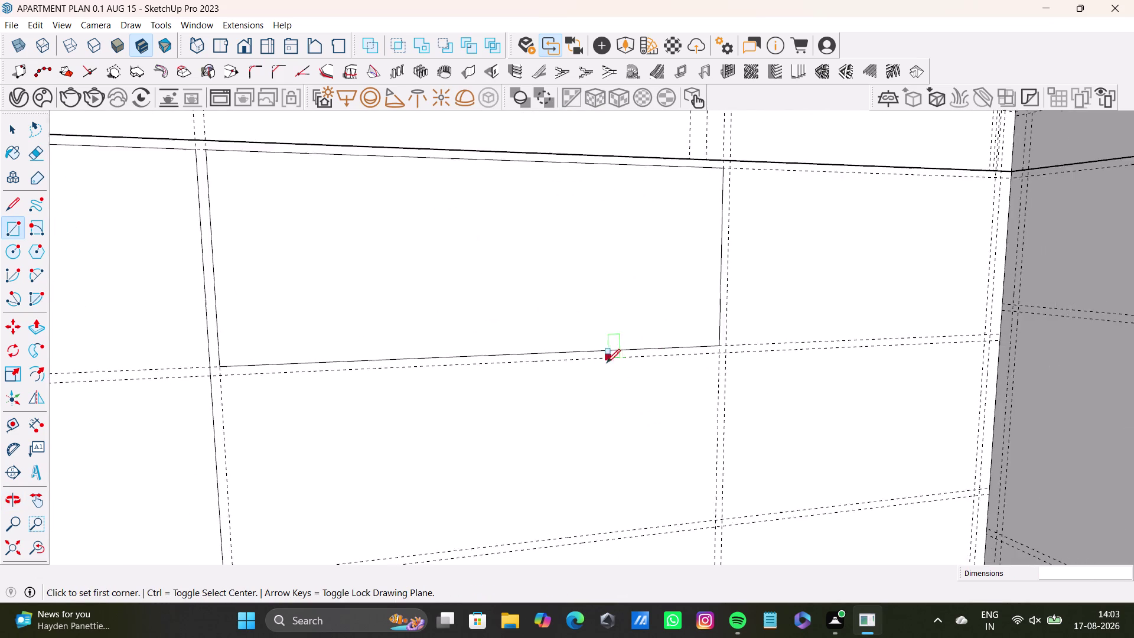
scroll(down, 3)
middle_drag(604, 375, 613, 322)
click(20, 231)
Draw a drawer panel rectangle on the counter front.
scroll(up, 3)
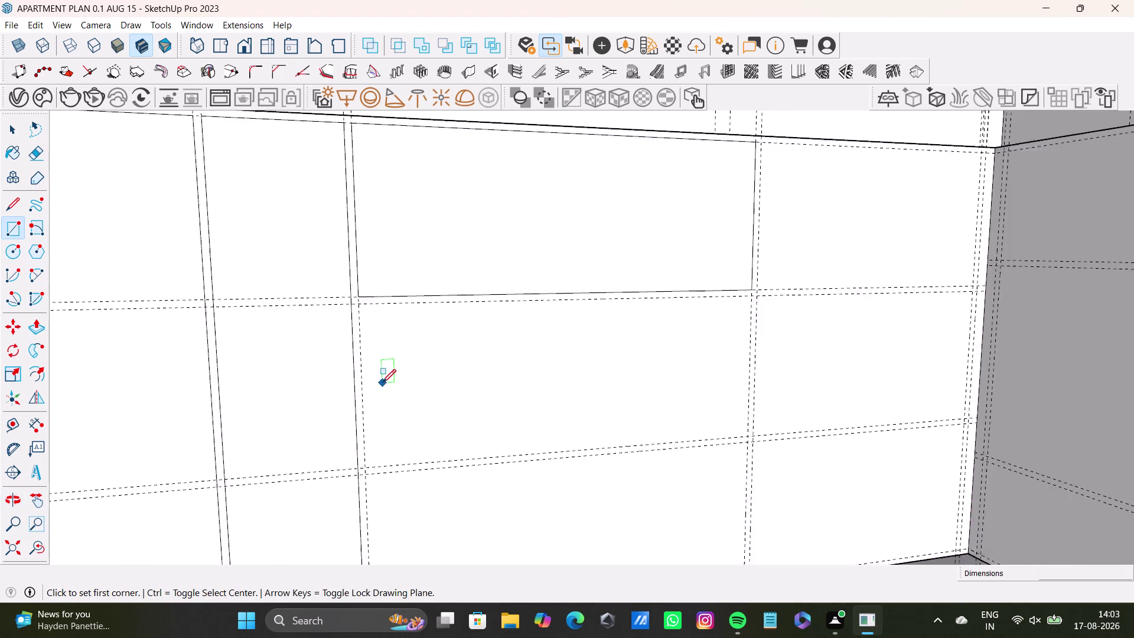
click(360, 298)
scroll(down, 3)
middle_drag(759, 443, 702, 430)
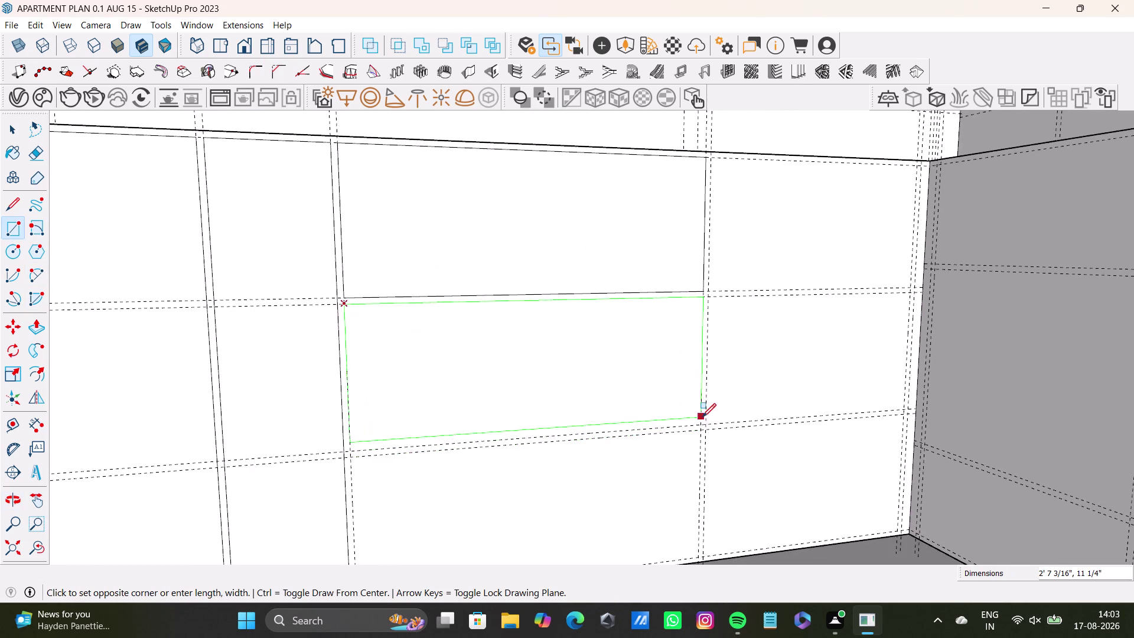
scroll(up, 3)
click(703, 427)
scroll(down, 3)
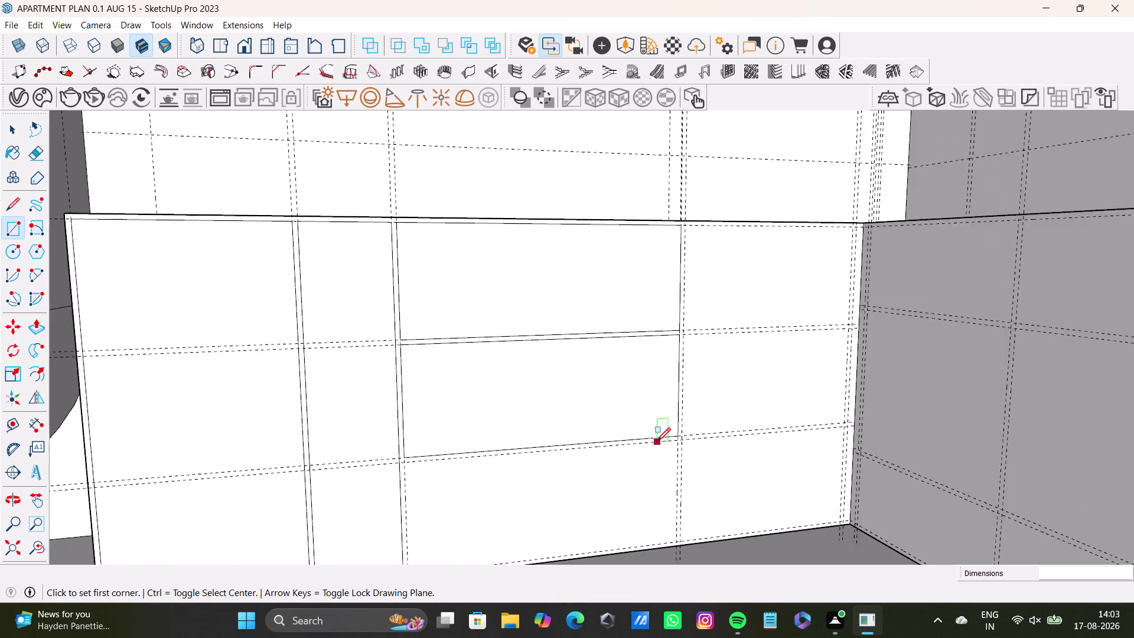
scroll(down, 3)
middle_drag(658, 445, 653, 326)
drag(12, 230, 24, 239)
Draw the lower panel rectangle beneath the drawer, then view the whole run.
scroll(up, 3)
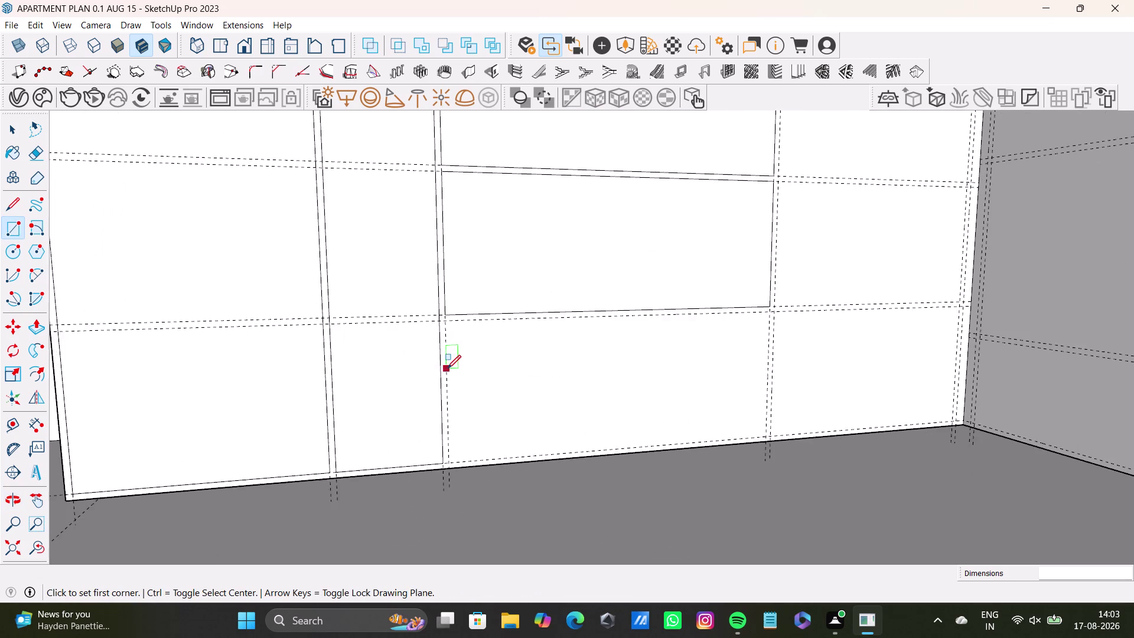
scroll(up, 3)
click(443, 304)
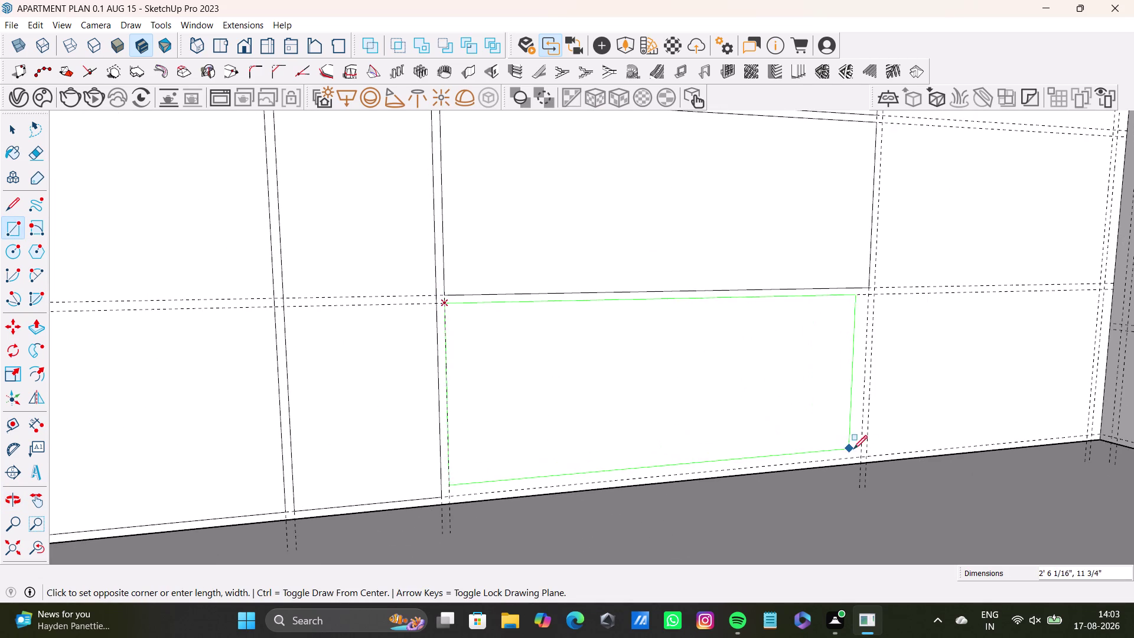
click(859, 455)
key(space)
scroll(down, 3)
middle_drag(680, 390, 637, 435)
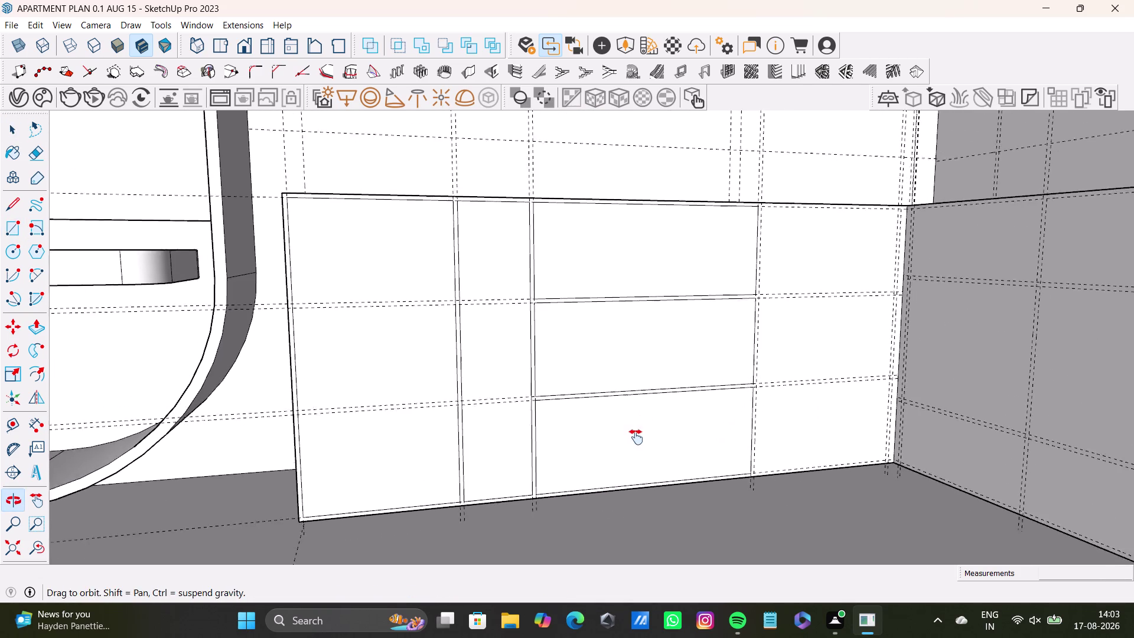
middle_drag(637, 436, 627, 450)
middle_drag(688, 404, 689, 477)
scroll(up, 3)
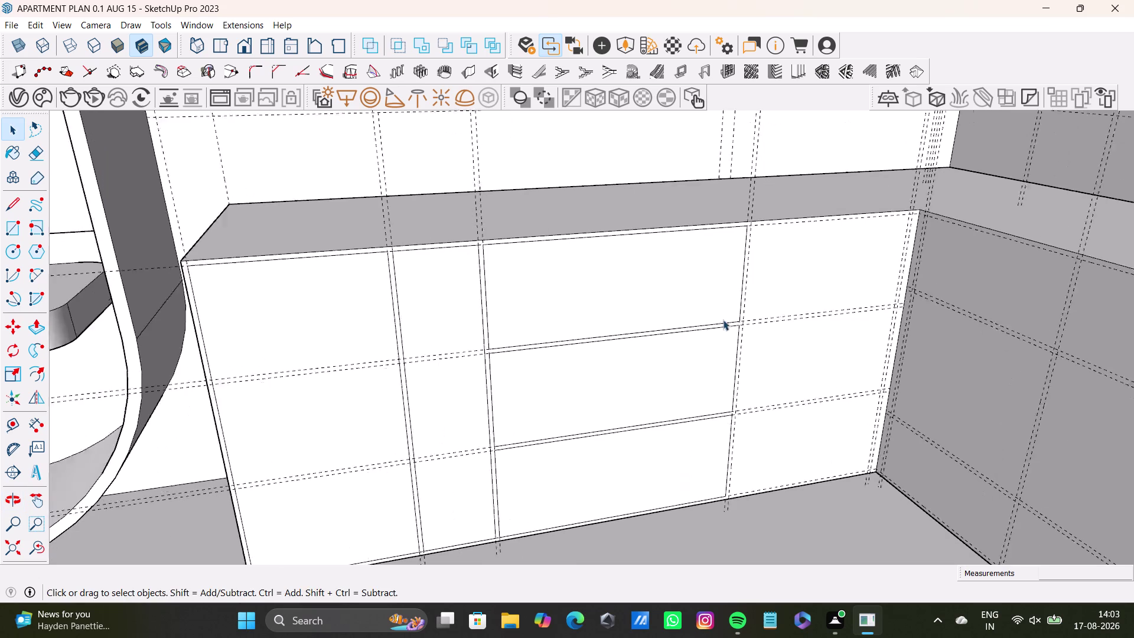
scroll(up, 3)
click(3, 224)
Draw the tall end panel rectangle at the far end of the run.
scroll(up, 3)
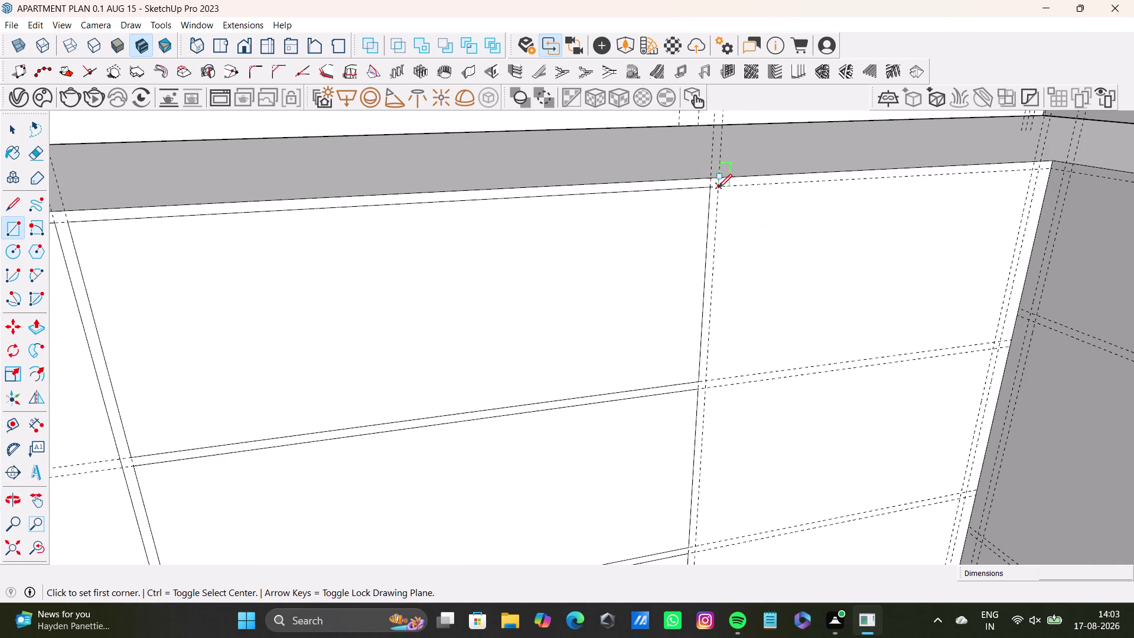
click(718, 188)
scroll(down, 3)
scroll(up, 3)
scroll(down, 3)
middle_drag(831, 404, 776, 307)
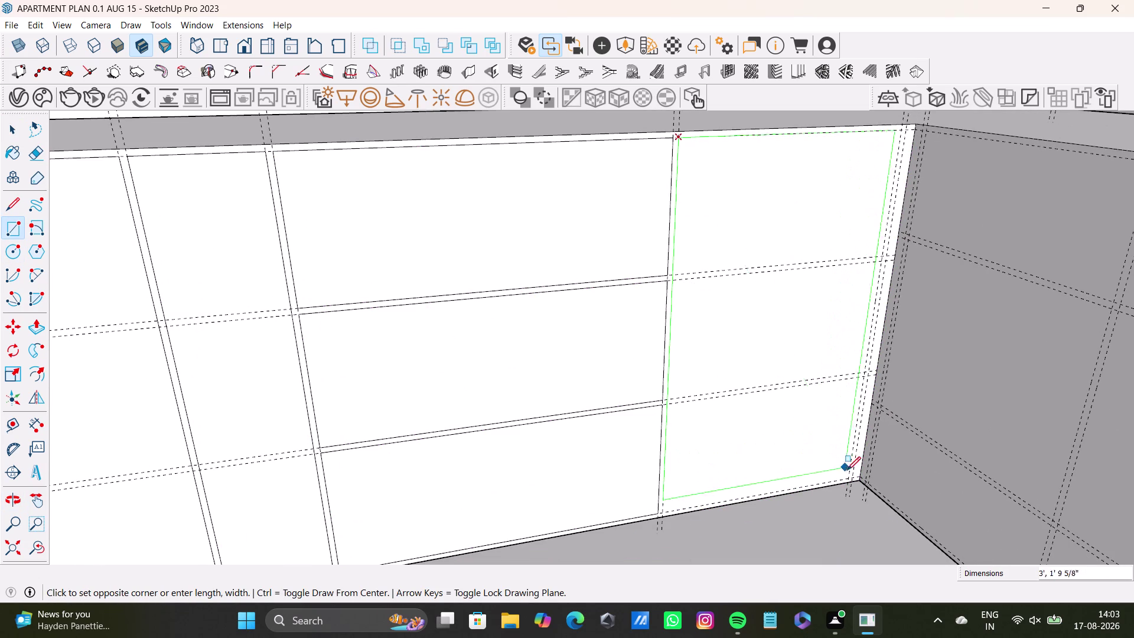
key(Left)
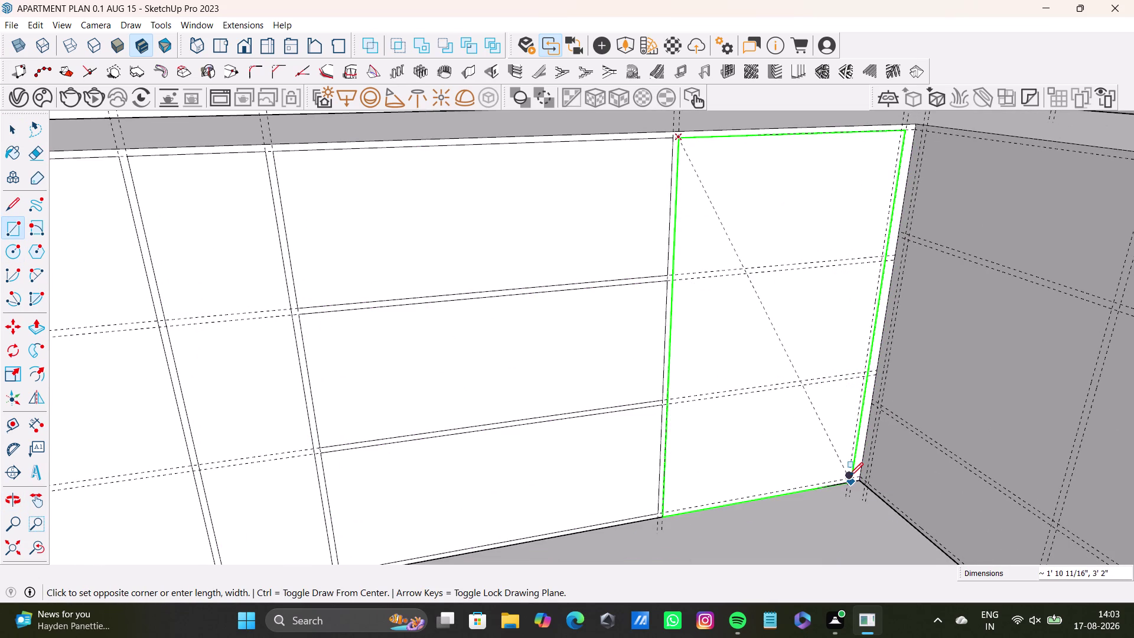
scroll(up, 3)
click(848, 478)
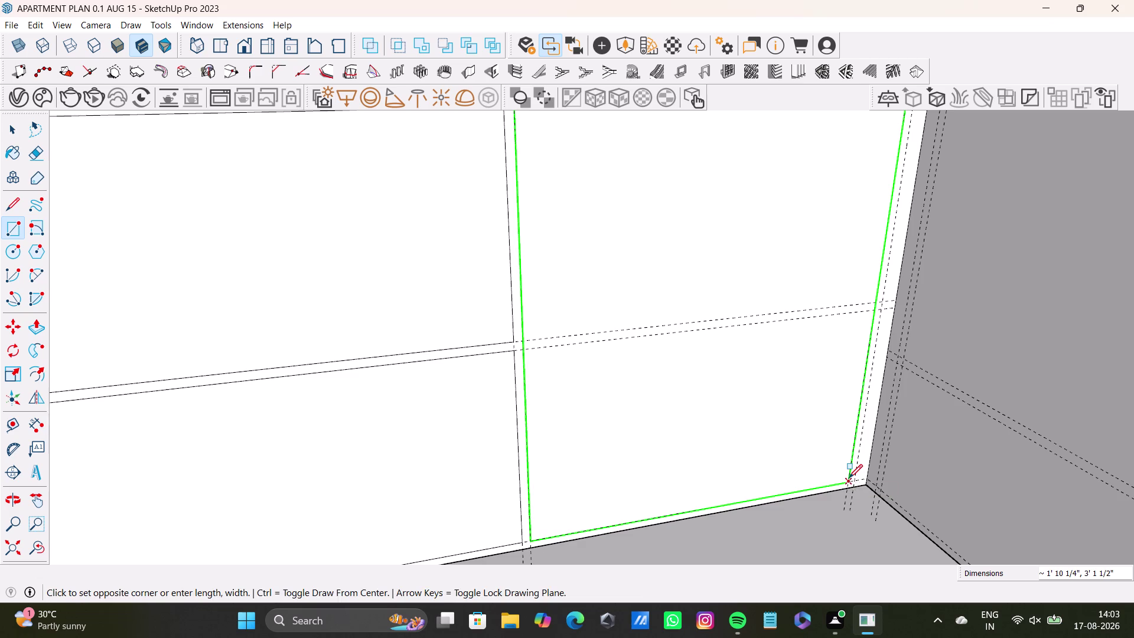
key(Left)
scroll(down, 3)
middle_drag(771, 449, 746, 457)
middle_drag(744, 463, 869, 498)
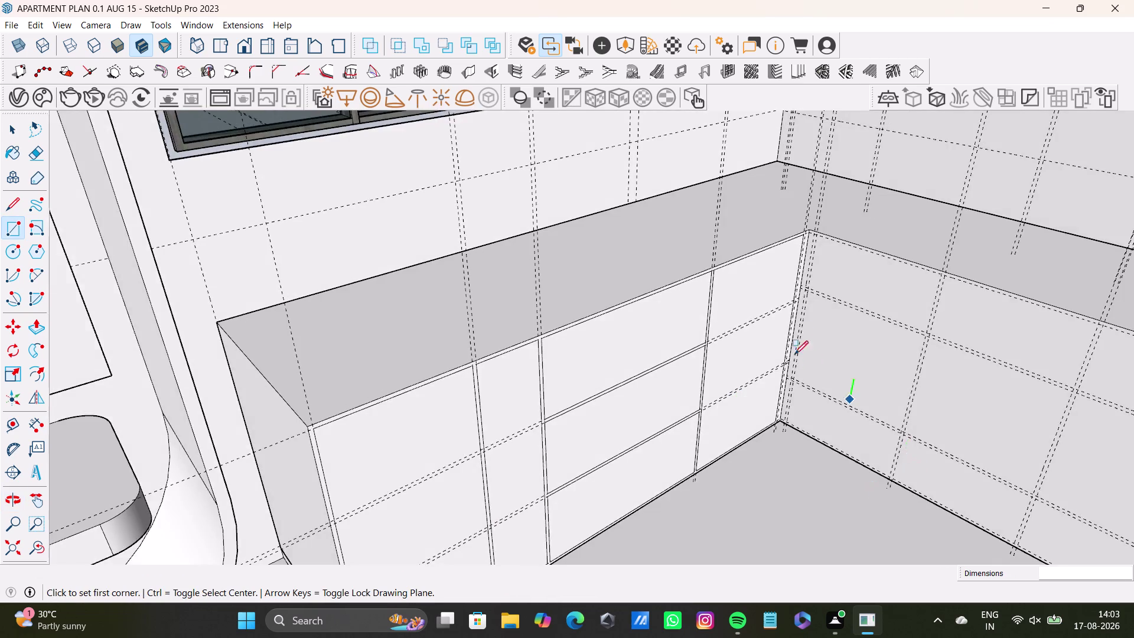
Orbit around to face the front of the adjoining counter run.
scroll(up, 3)
middle_drag(721, 307, 536, 327)
middle_drag(566, 394, 727, 421)
middle_drag(708, 311, 508, 364)
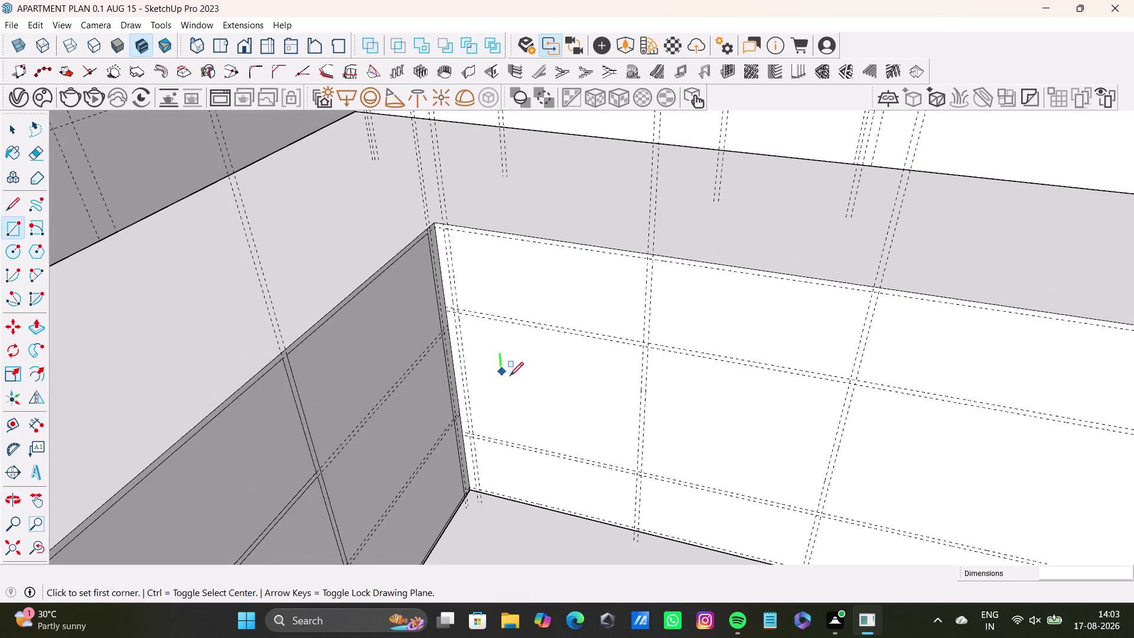
middle_drag(559, 385, 591, 304)
drag(9, 230, 33, 236)
scroll(up, 3)
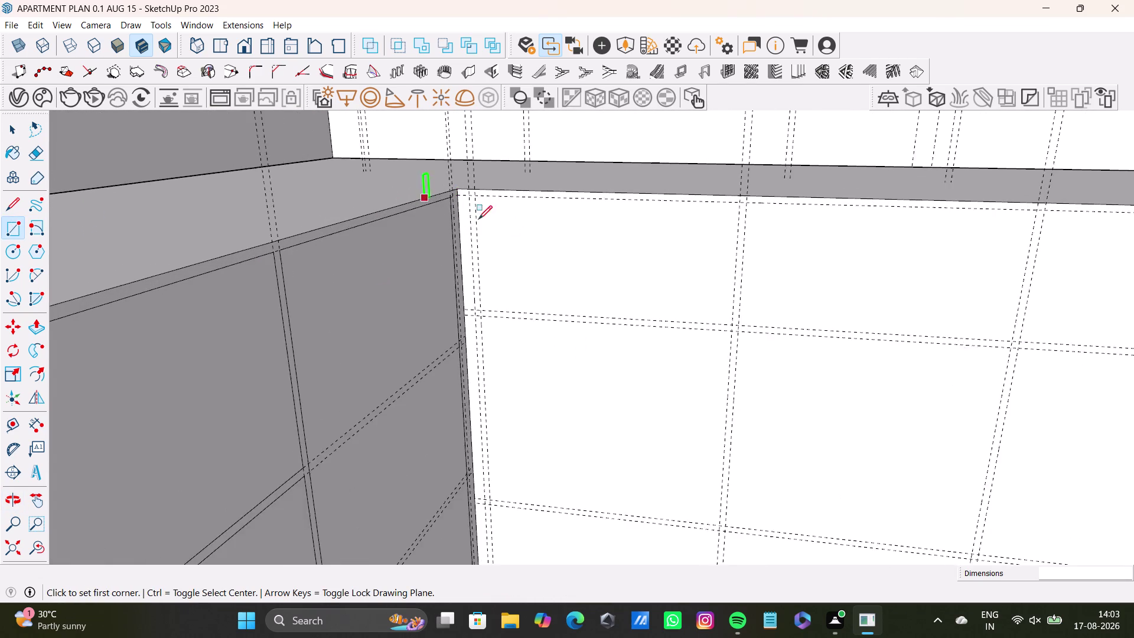
scroll(up, 3)
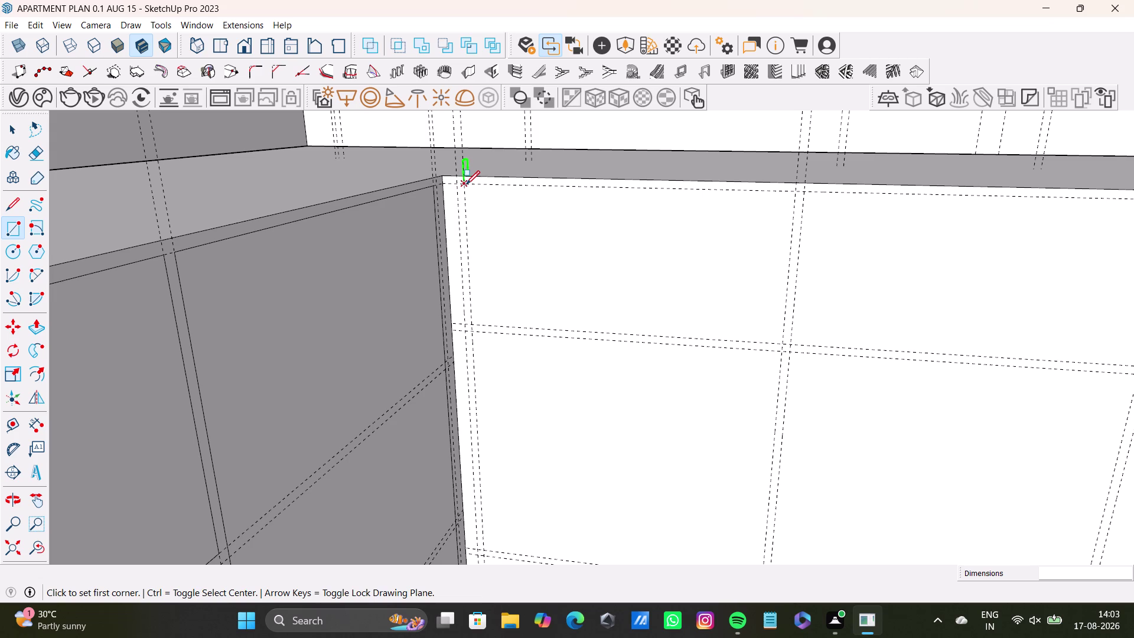
Start a panel rectangle at the run's top corner, then cancel it.
click(467, 184)
scroll(down, 3)
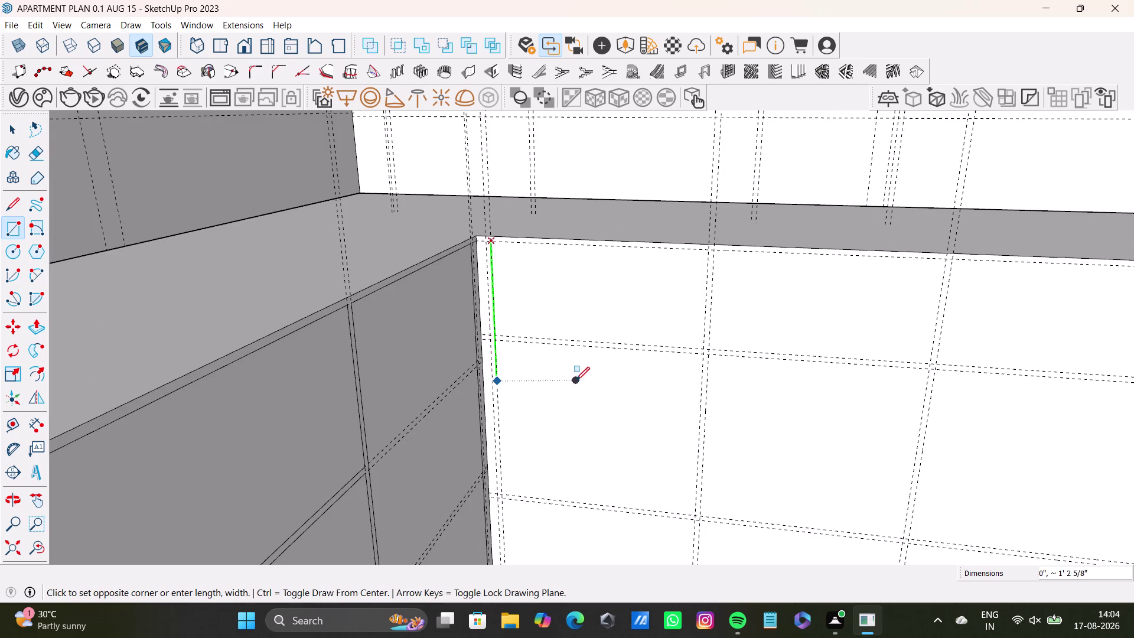
scroll(down, 3)
scroll(down, 3)
middle_drag(660, 426, 573, 283)
scroll(up, 3)
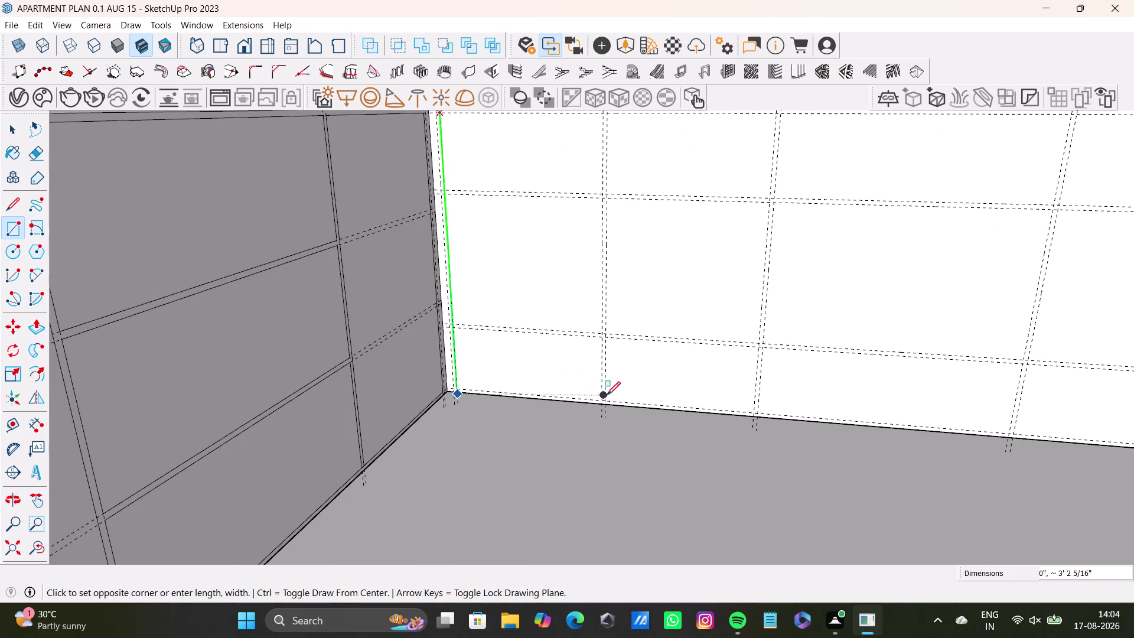
key(space)
scroll(down, 3)
middle_drag(454, 325, 454, 346)
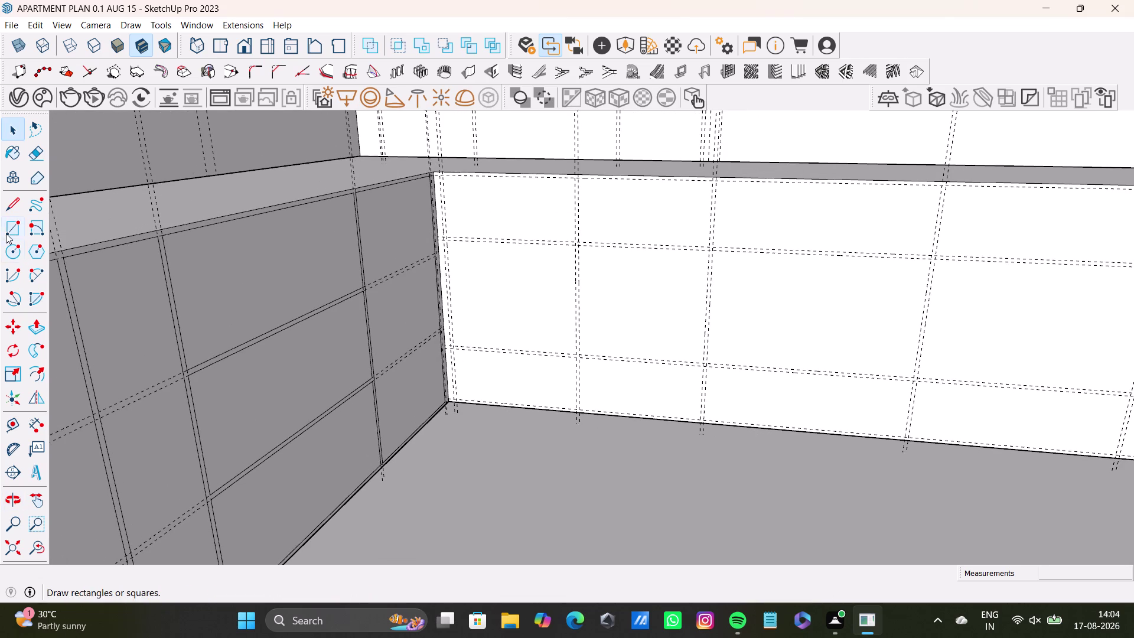
click(5, 233)
scroll(up, 3)
Draw a panel rectangle from the top corner down the adjoining run's front.
click(454, 164)
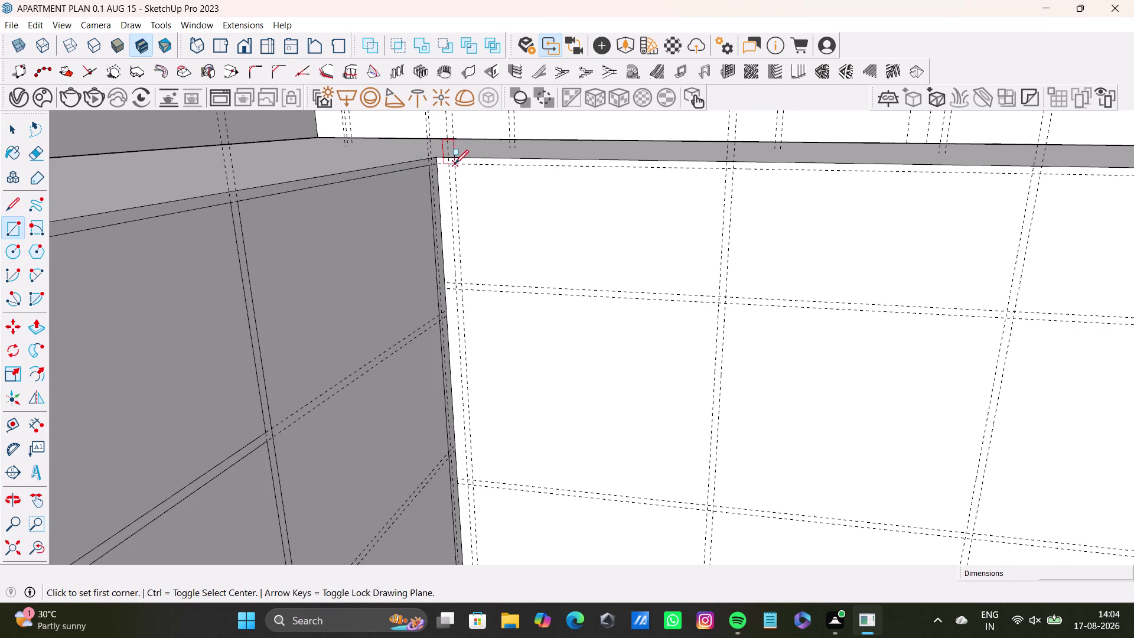
scroll(down, 3)
middle_drag(584, 344, 552, 276)
scroll(up, 3)
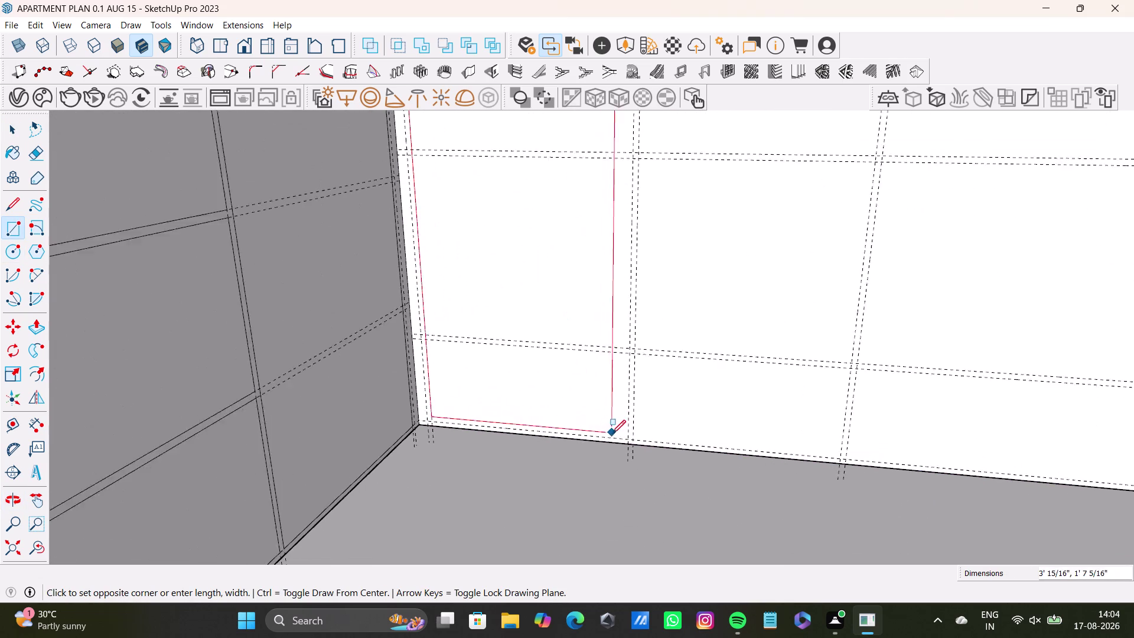
key(Left)
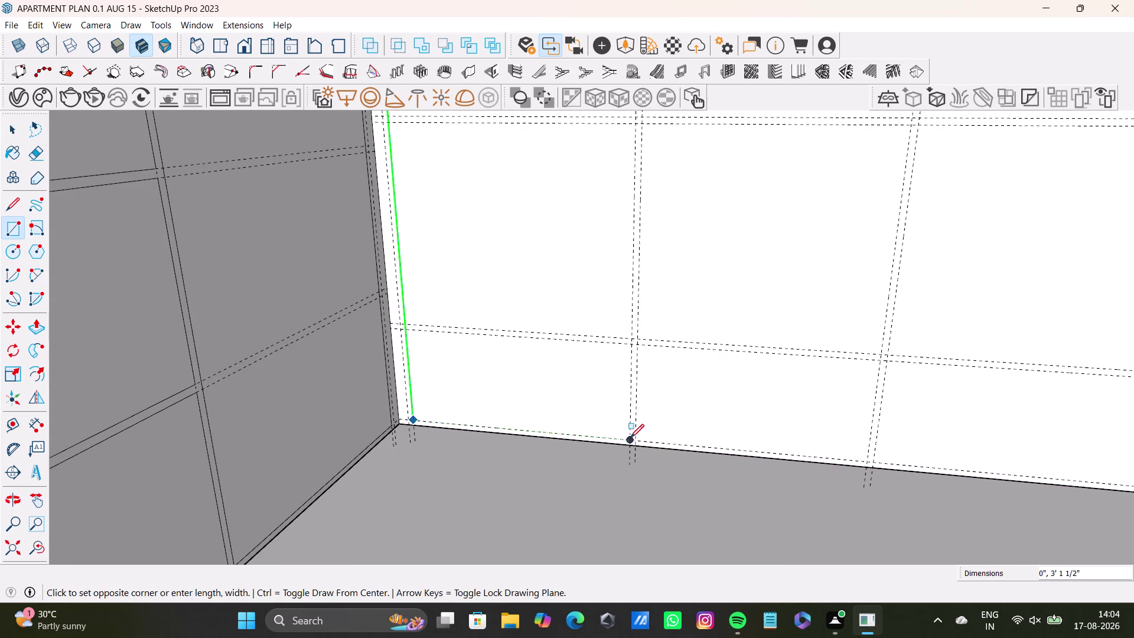
key(Right)
click(627, 437)
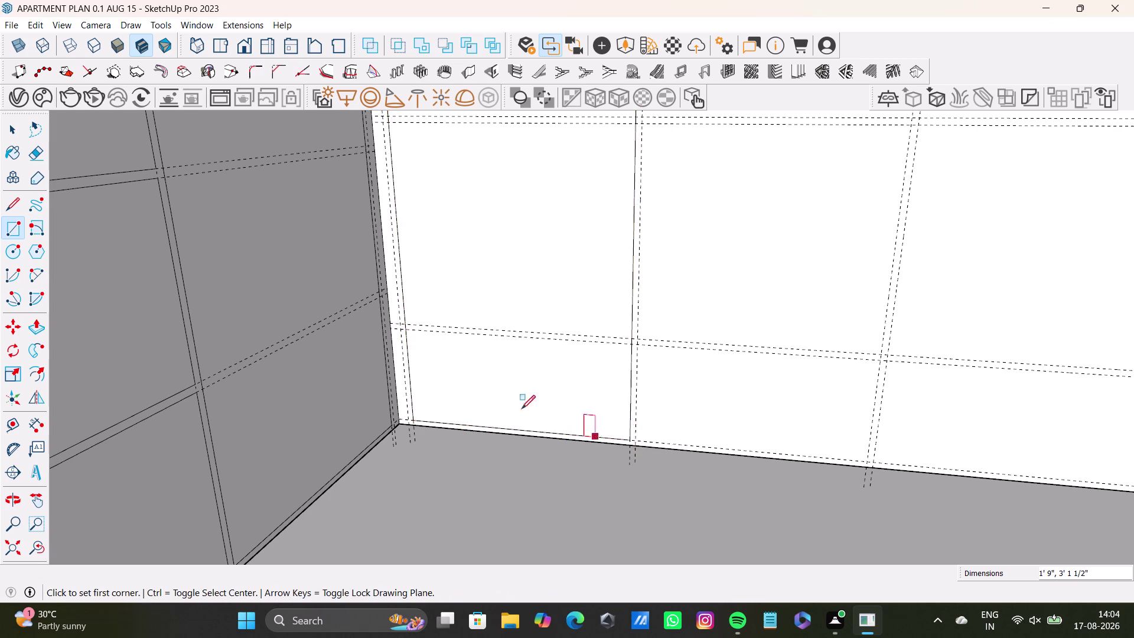
scroll(down, 3)
middle_drag(520, 343, 436, 422)
middle_drag(519, 353, 562, 316)
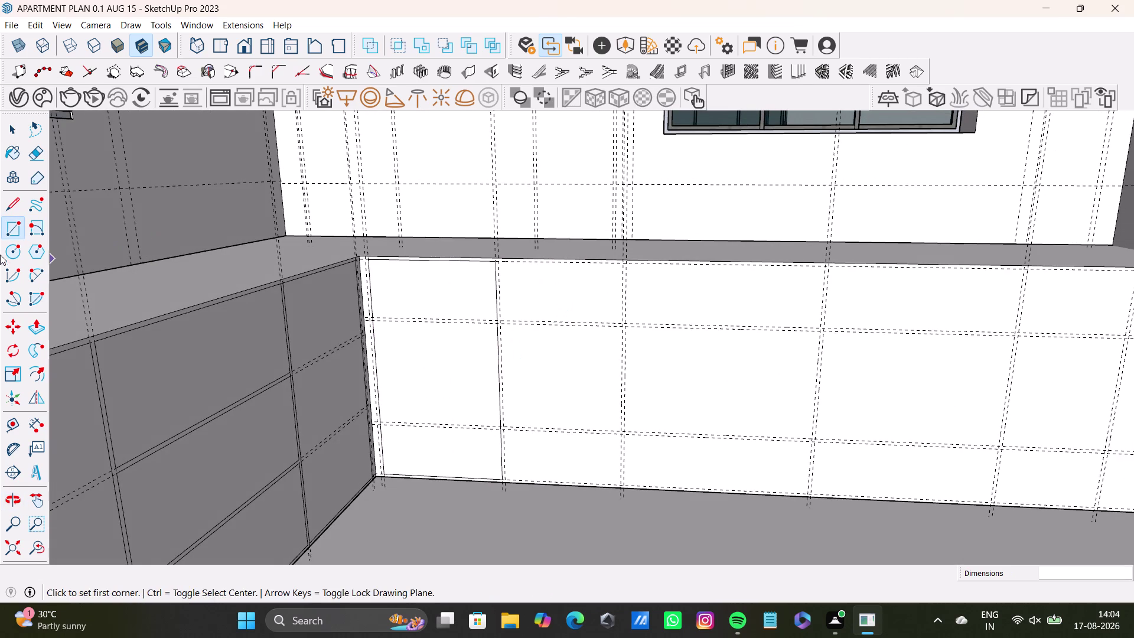
Draw the next panel rectangle from the top down to its lower corner.
click(8, 231)
scroll(up, 3)
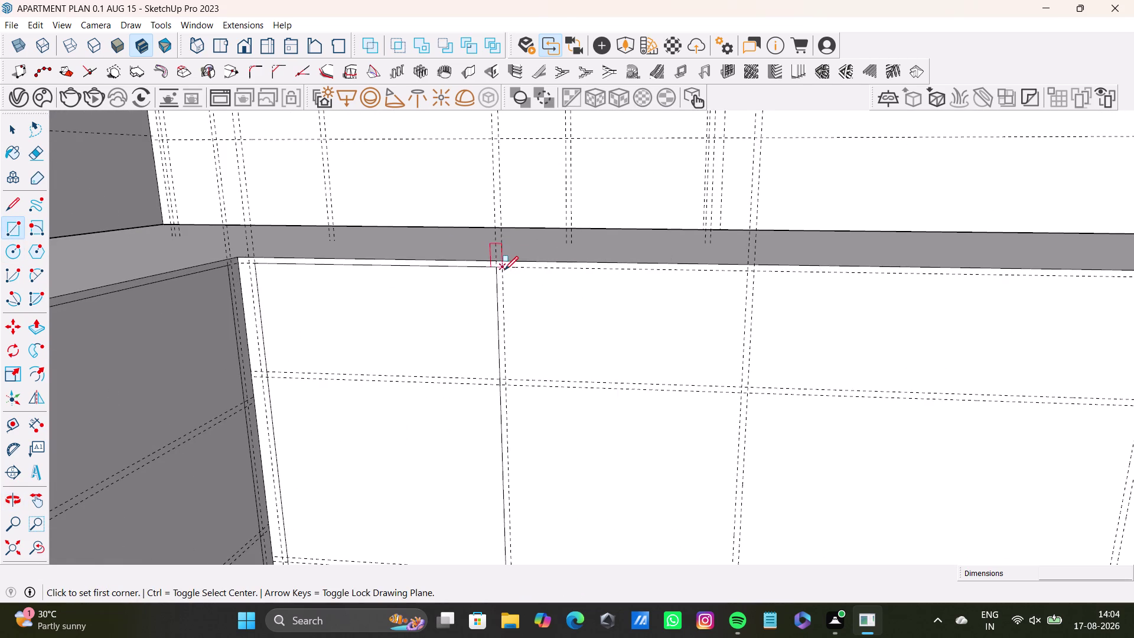
scroll(up, 3)
click(504, 265)
scroll(down, 3)
middle_drag(695, 446, 631, 281)
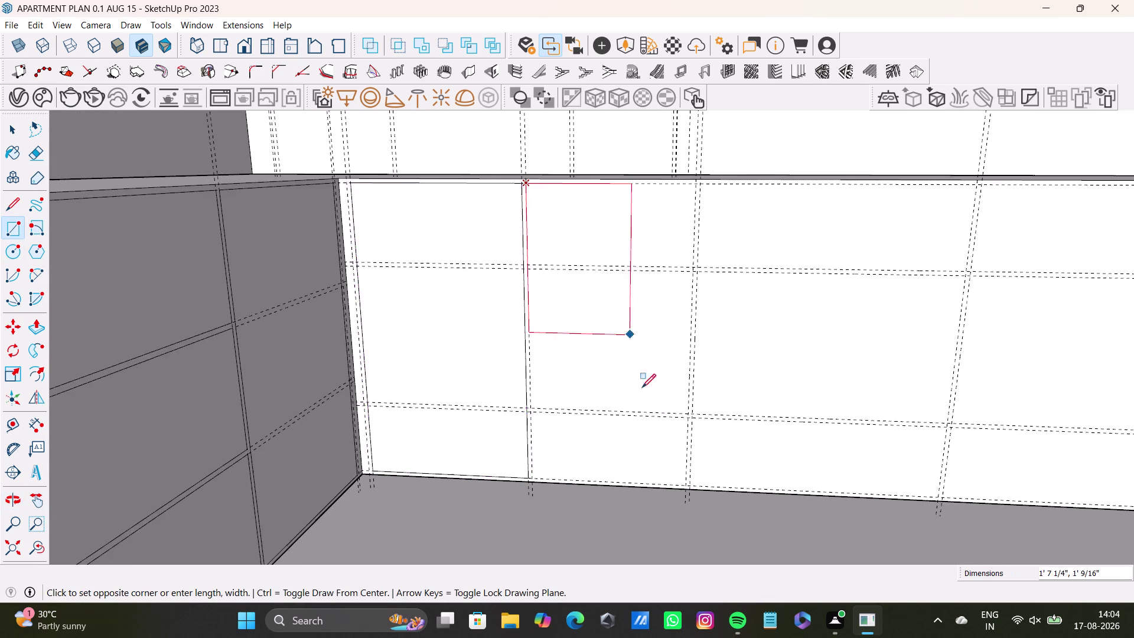
scroll(down, 3)
scroll(up, 3)
click(684, 472)
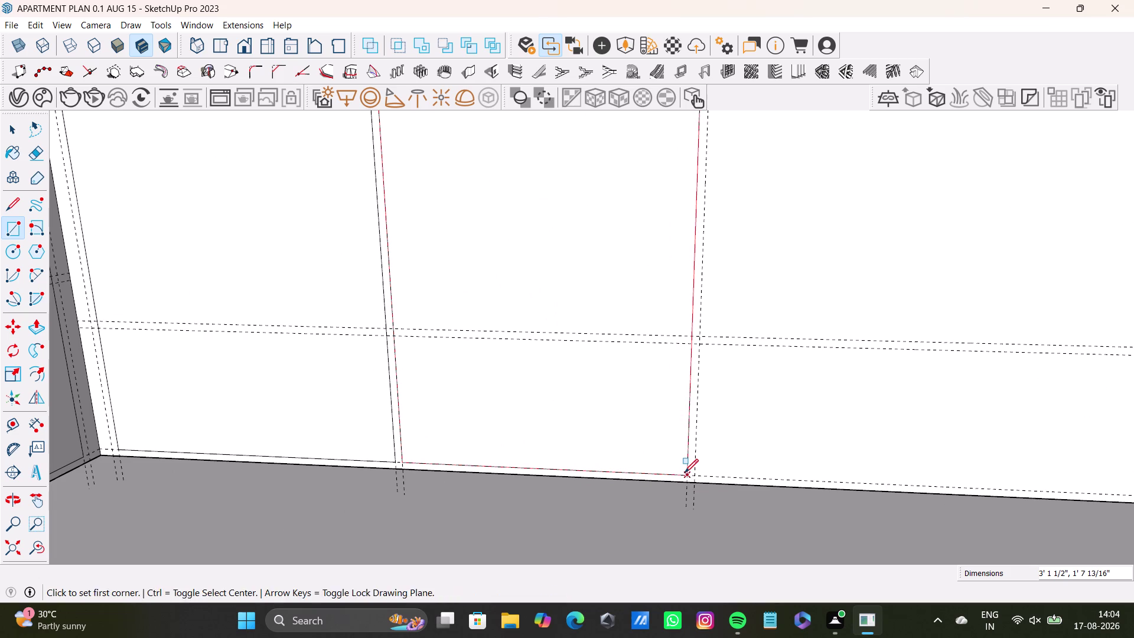
key(space)
scroll(down, 3)
middle_drag(571, 337, 484, 384)
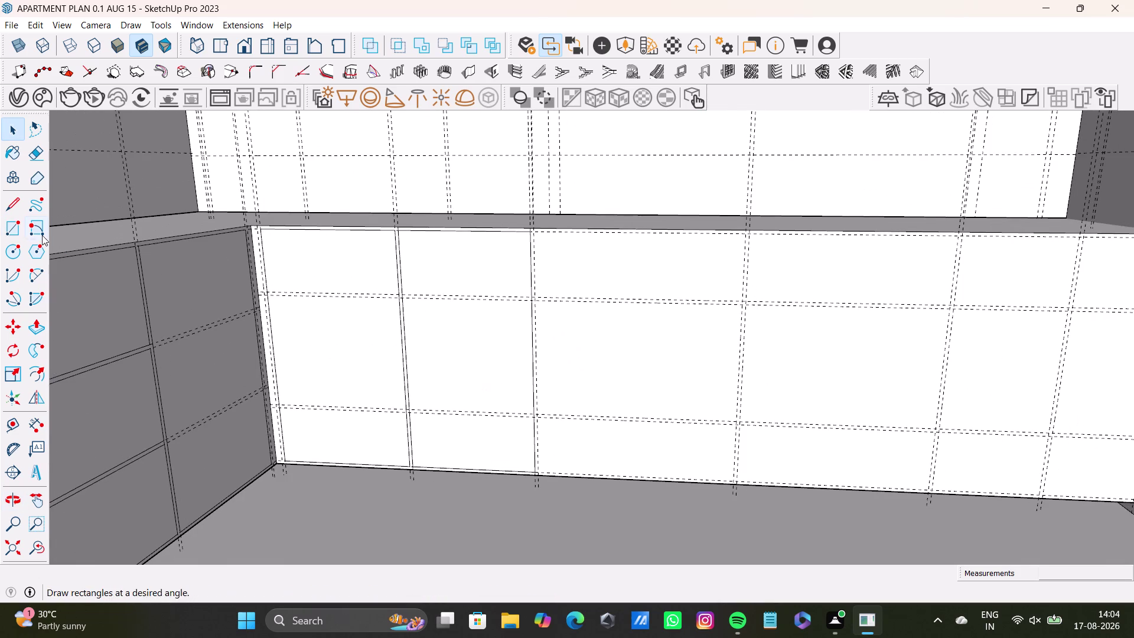
Outline the inset panel on the upper drawer face.
click(20, 234)
scroll(up, 3)
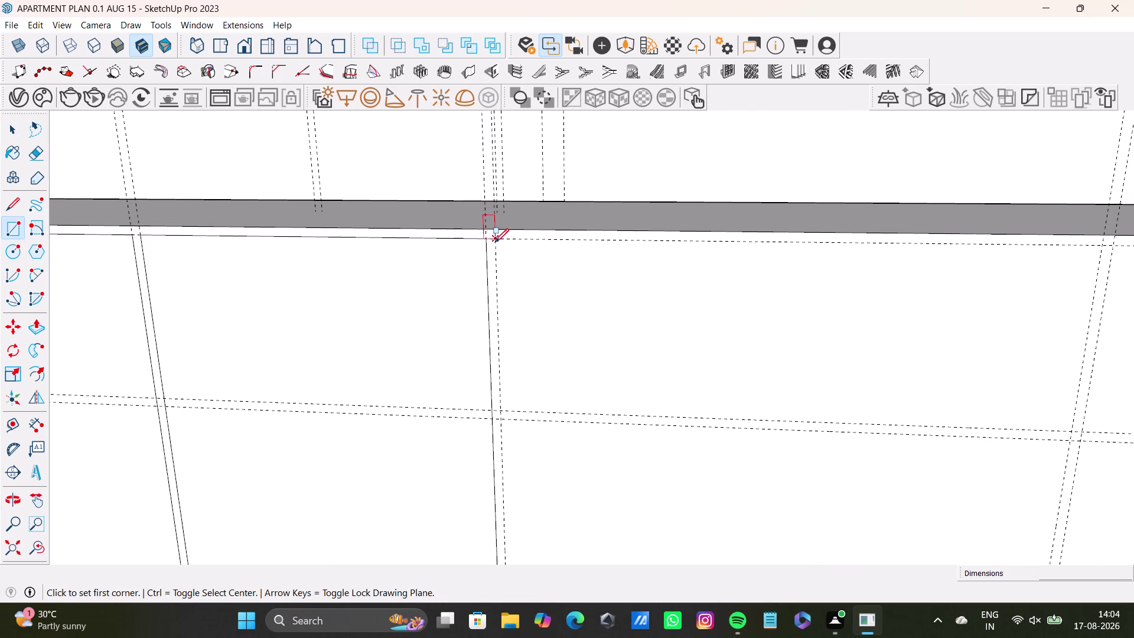
click(495, 239)
scroll(down, 3)
middle_drag(893, 402, 721, 395)
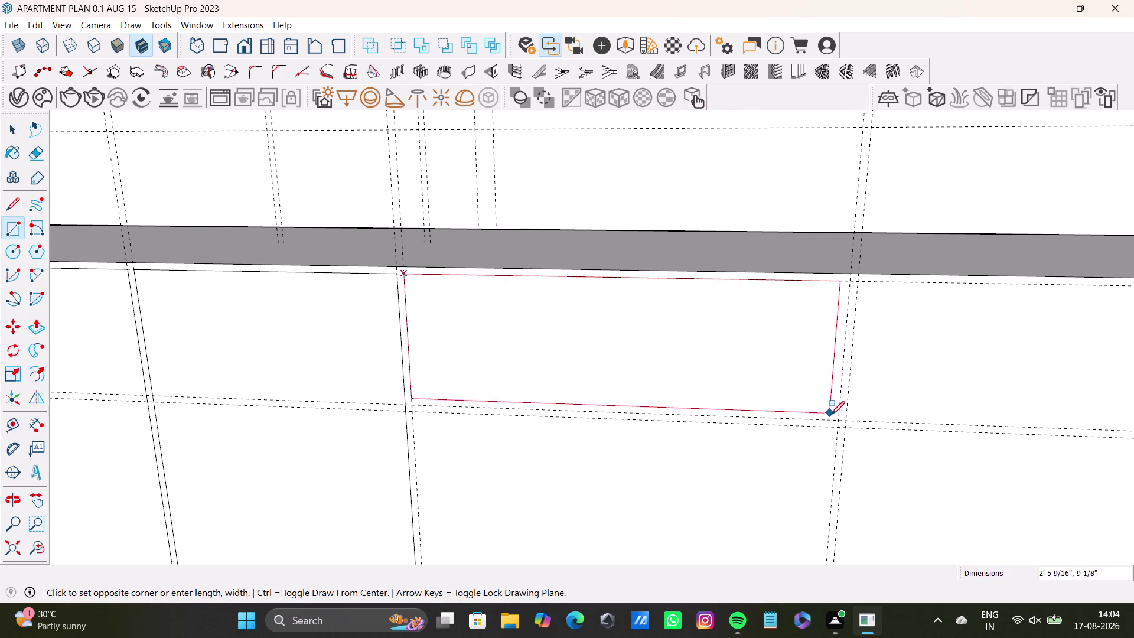
click(837, 419)
scroll(down, 3)
middle_drag(783, 429, 737, 222)
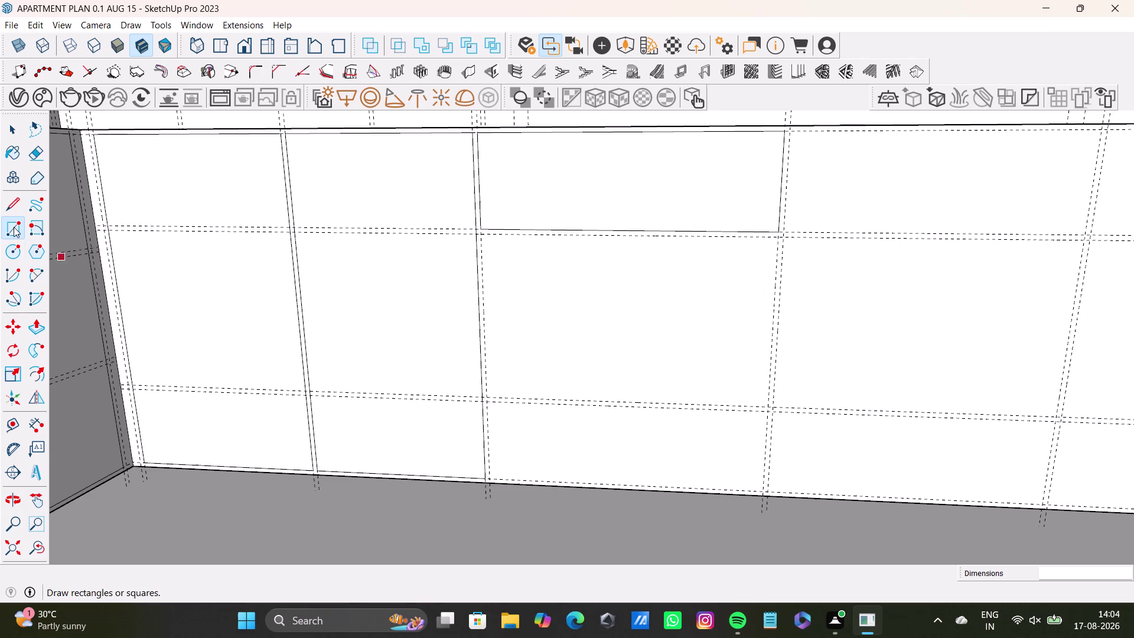
Outline the door panel below the upper drawer.
drag(13, 227, 19, 227)
scroll(up, 3)
drag(455, 209, 462, 215)
scroll(down, 3)
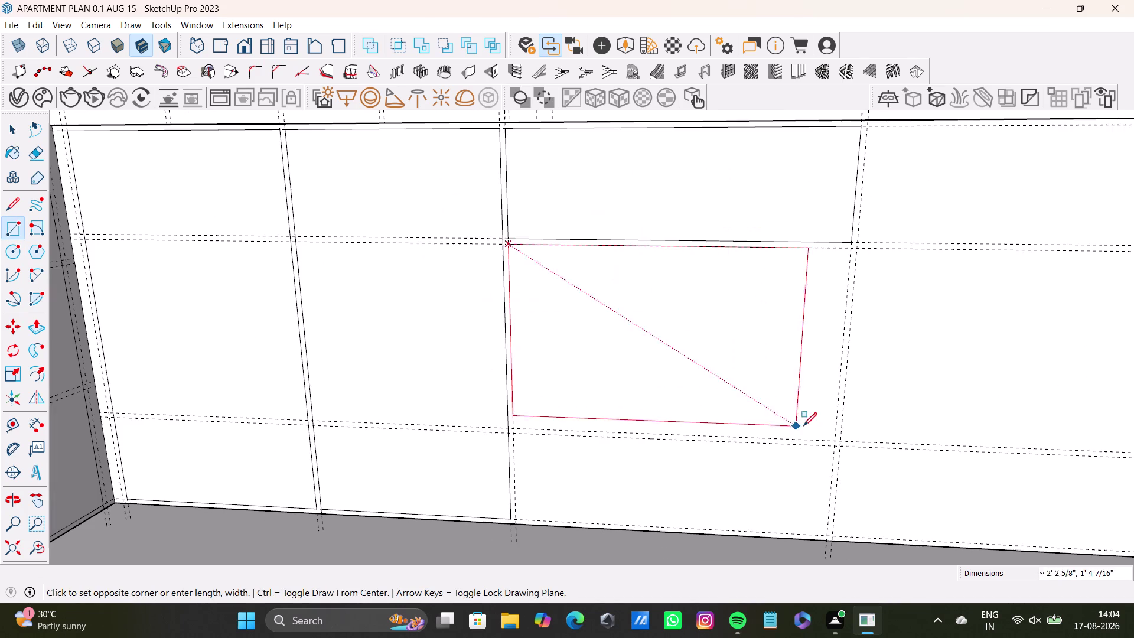
click(833, 438)
scroll(down, 3)
middle_drag(787, 447, 759, 363)
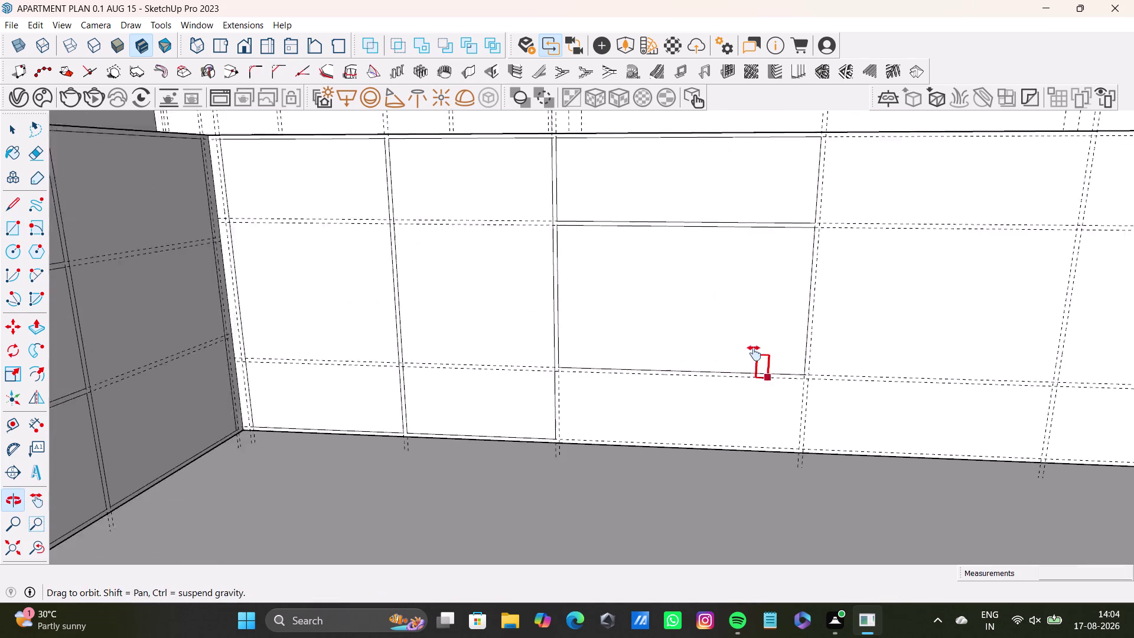
middle_drag(759, 364, 733, 324)
scroll(up, 3)
Draw a panel rectangle on the next cabinet face along the run.
click(503, 288)
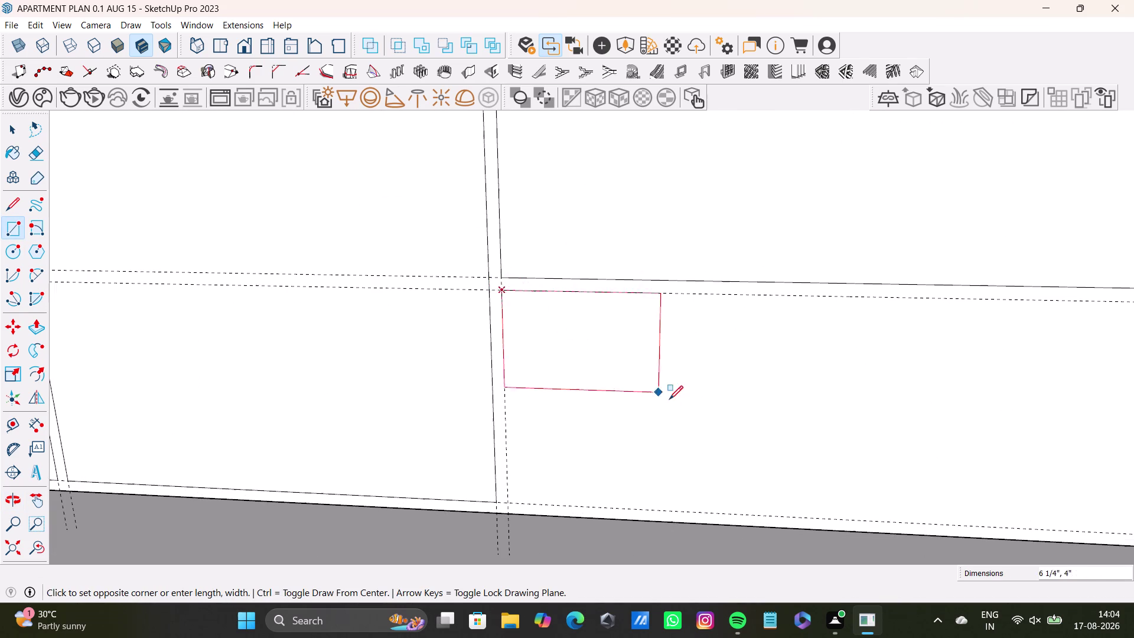
scroll(down, 3)
middle_drag(992, 459, 774, 424)
click(901, 470)
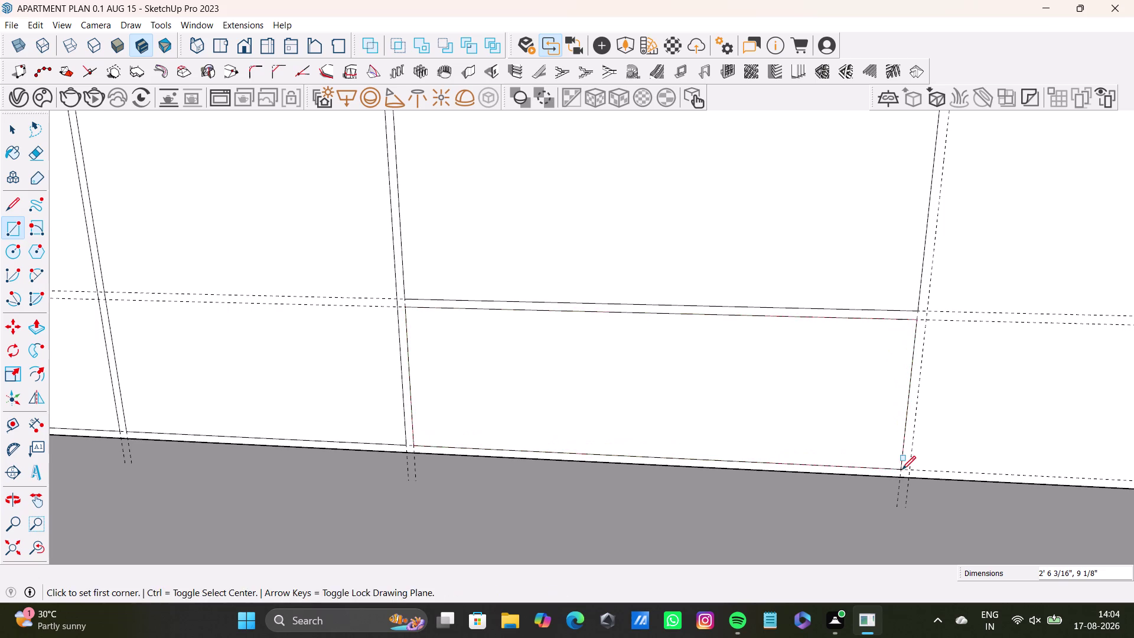
key(space)
scroll(down, 3)
middle_drag(700, 349, 570, 383)
Outline the upper right drawer panel.
drag(12, 226, 23, 226)
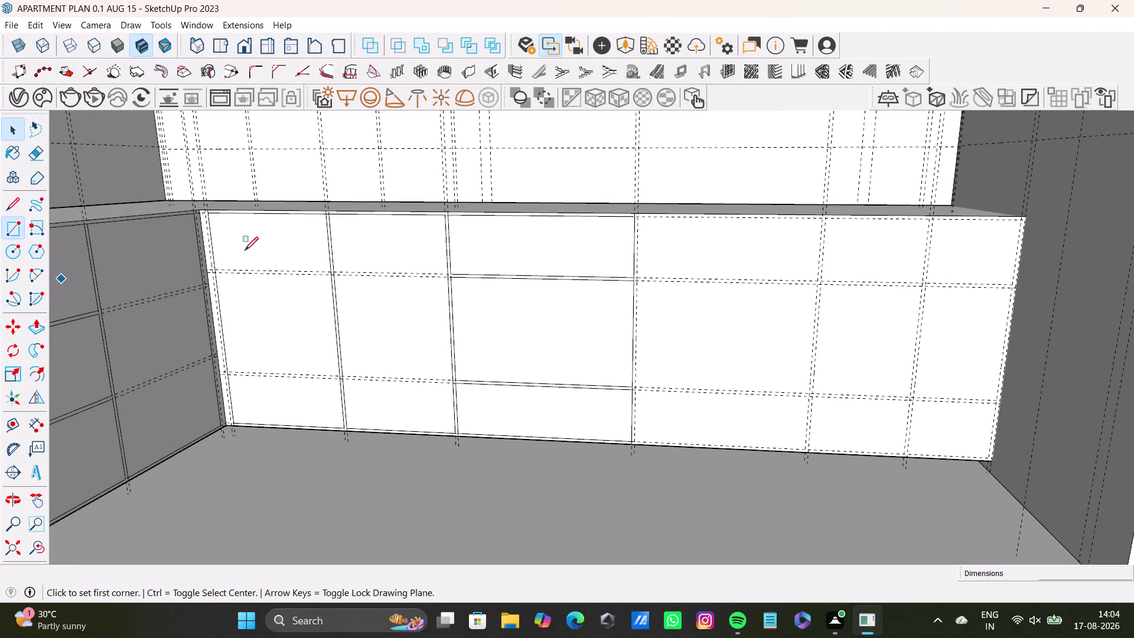
scroll(up, 3)
click(626, 220)
scroll(down, 3)
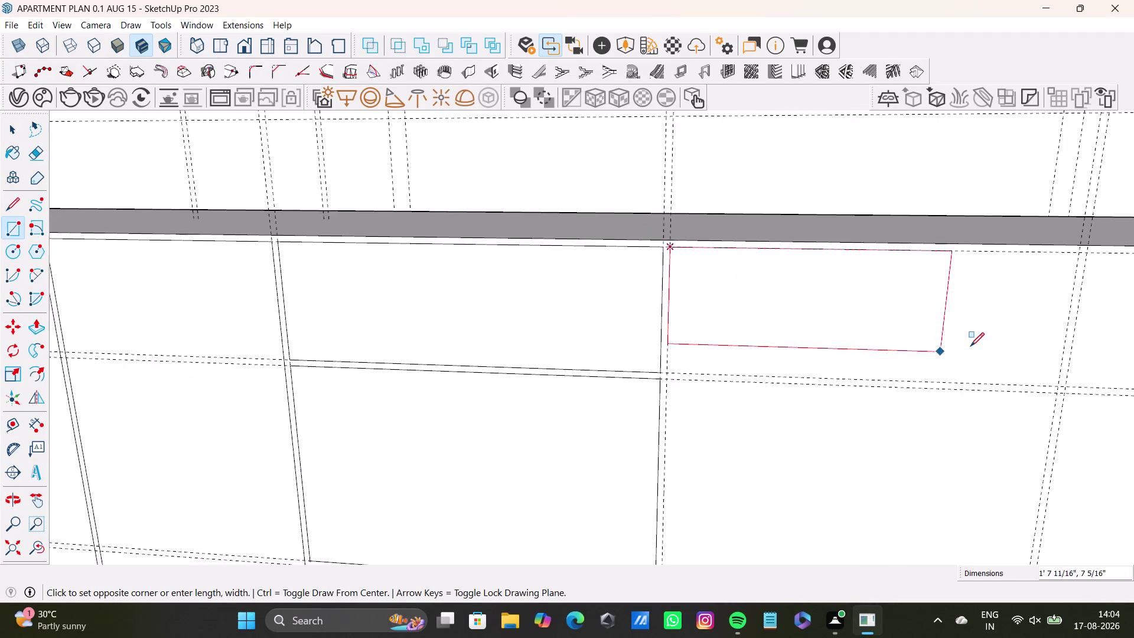
scroll(down, 3)
middle_drag(975, 346, 738, 303)
click(804, 337)
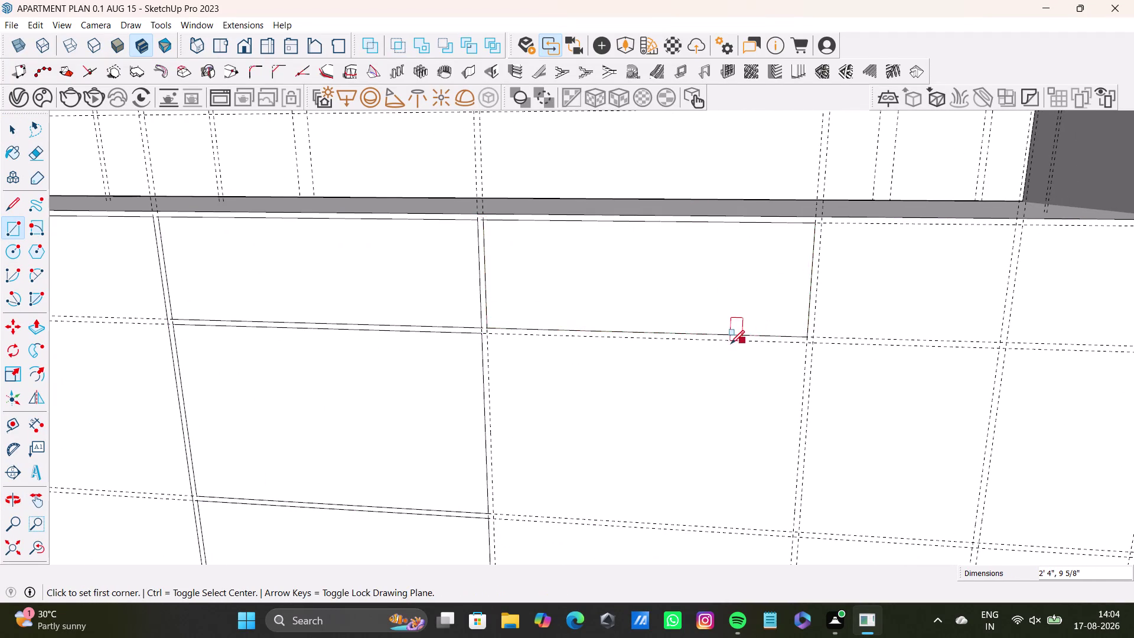
scroll(down, 3)
middle_drag(730, 343, 721, 247)
Outline the door panel below the upper right drawer.
click(24, 226)
scroll(up, 3)
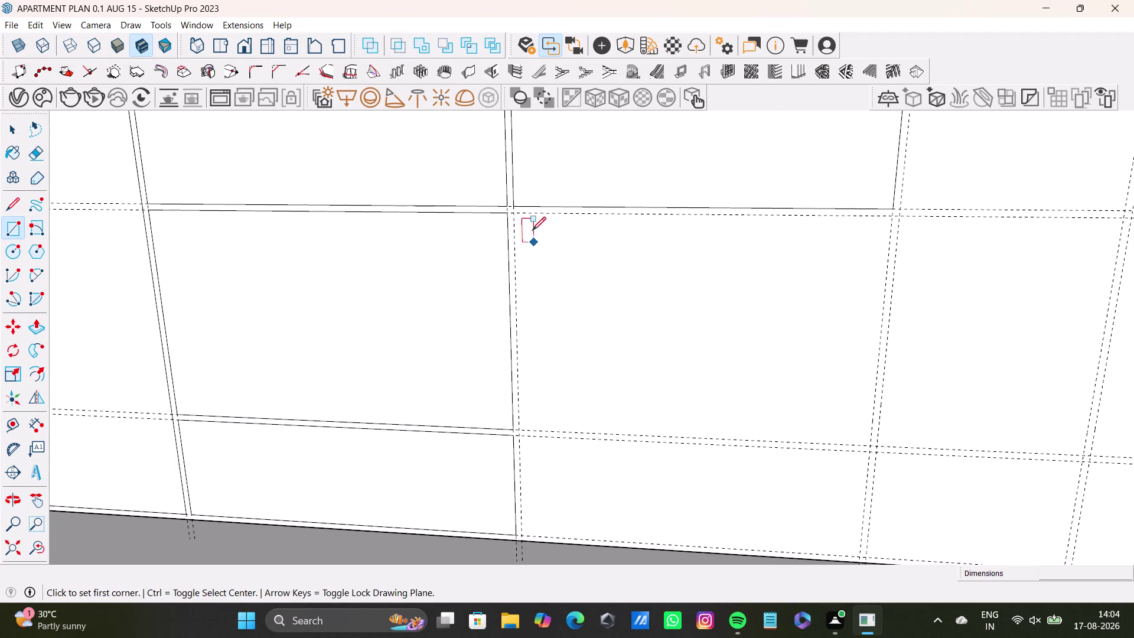
click(516, 214)
scroll(down, 3)
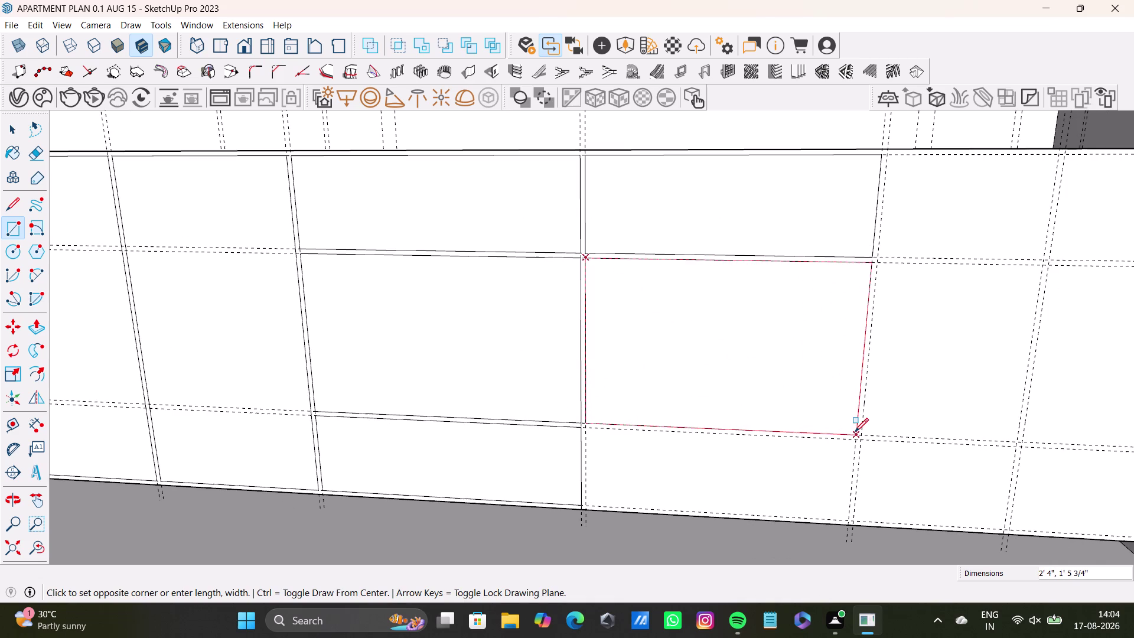
click(854, 431)
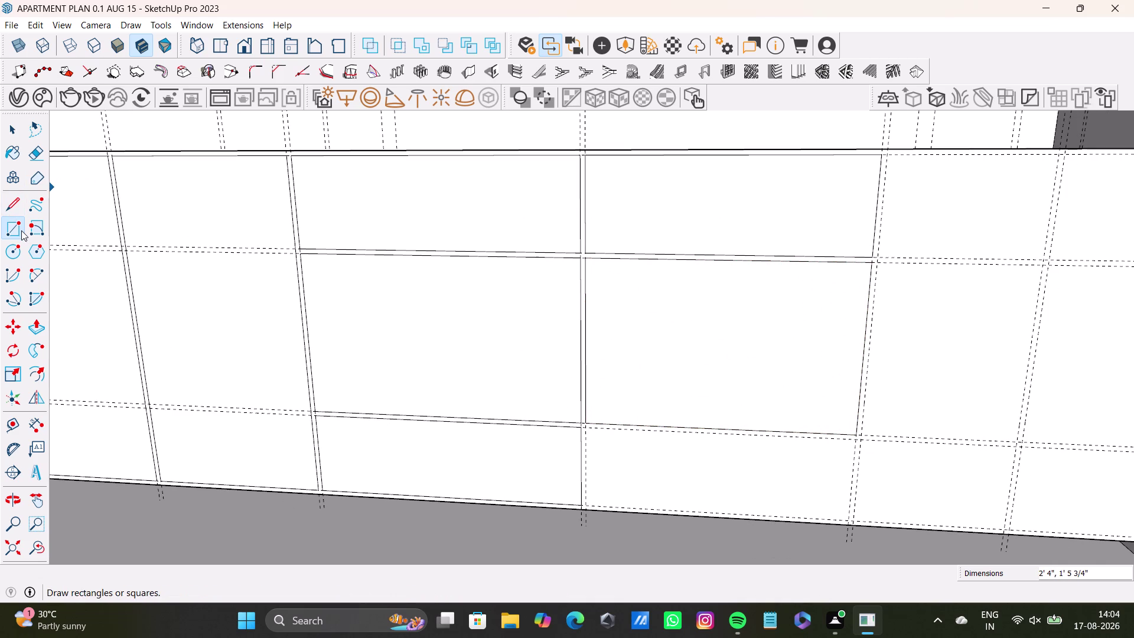
Outline the lower drawer panel.
click(22, 231)
scroll(up, 3)
click(578, 366)
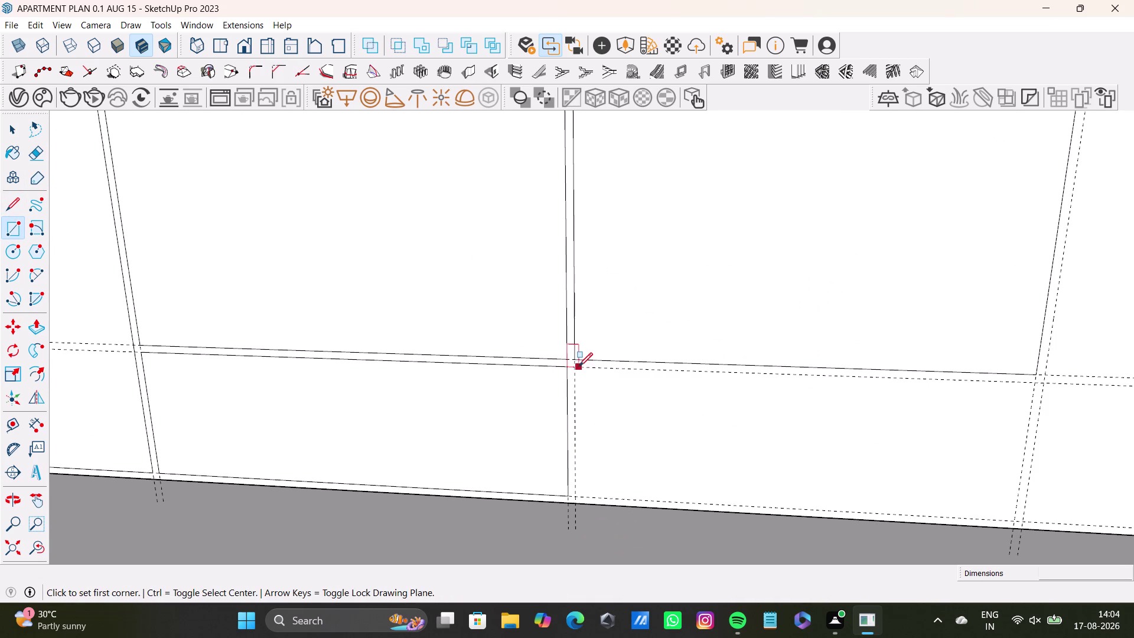
key(space)
click(16, 220)
scroll(up, 3)
drag(571, 363, 577, 364)
scroll(down, 3)
middle_drag(878, 468, 735, 426)
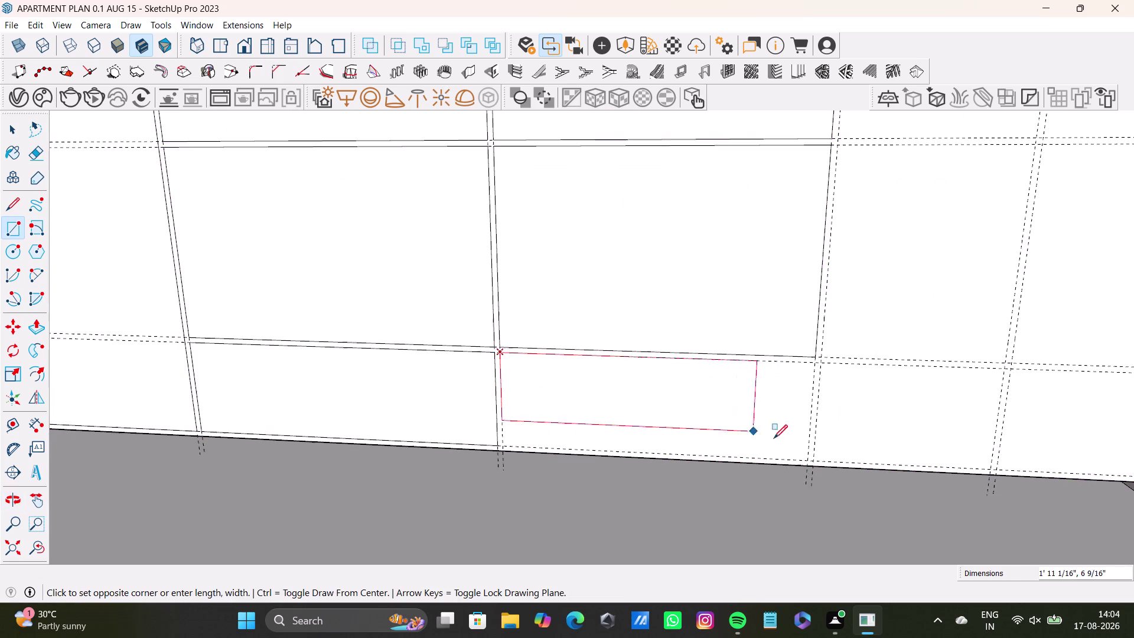
scroll(up, 3)
click(811, 463)
key(space)
Begin the top right drawer panel rectangle and fit the whole apartment in view.
scroll(down, 3)
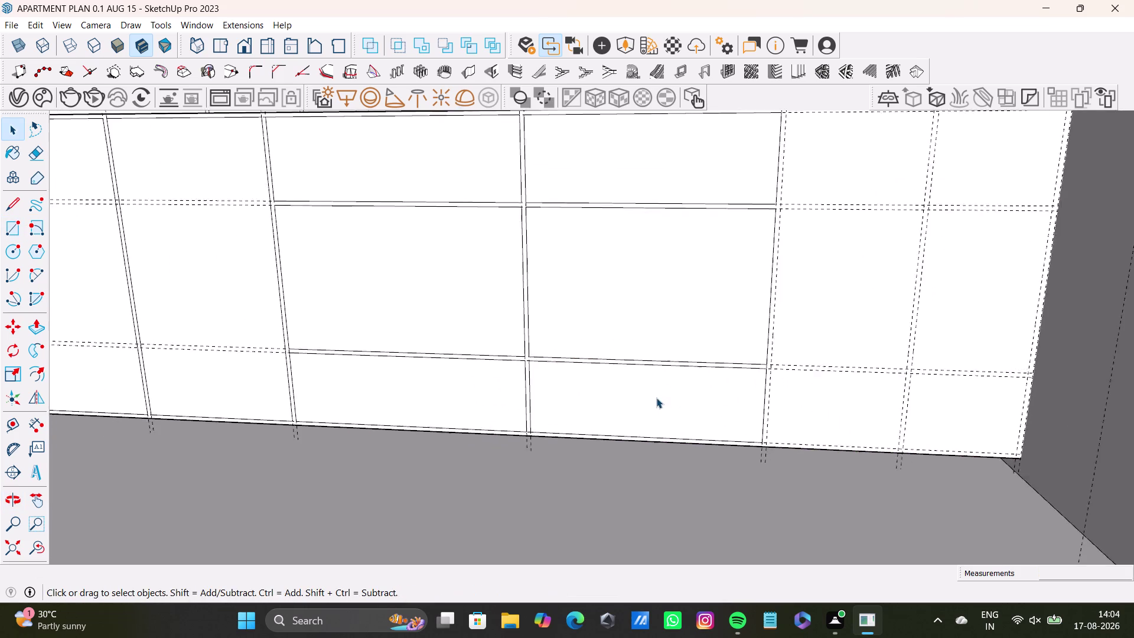
scroll(down, 3)
middle_drag(684, 388, 659, 434)
click(4, 229)
scroll(up, 3)
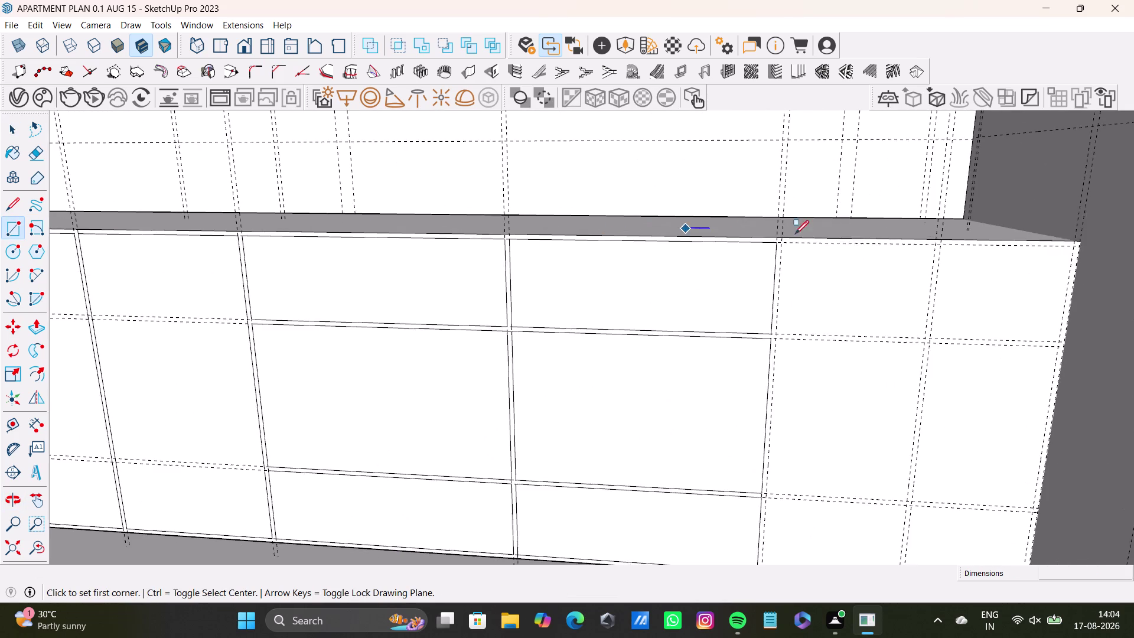
scroll(up, 3)
click(776, 242)
scroll(down, 3)
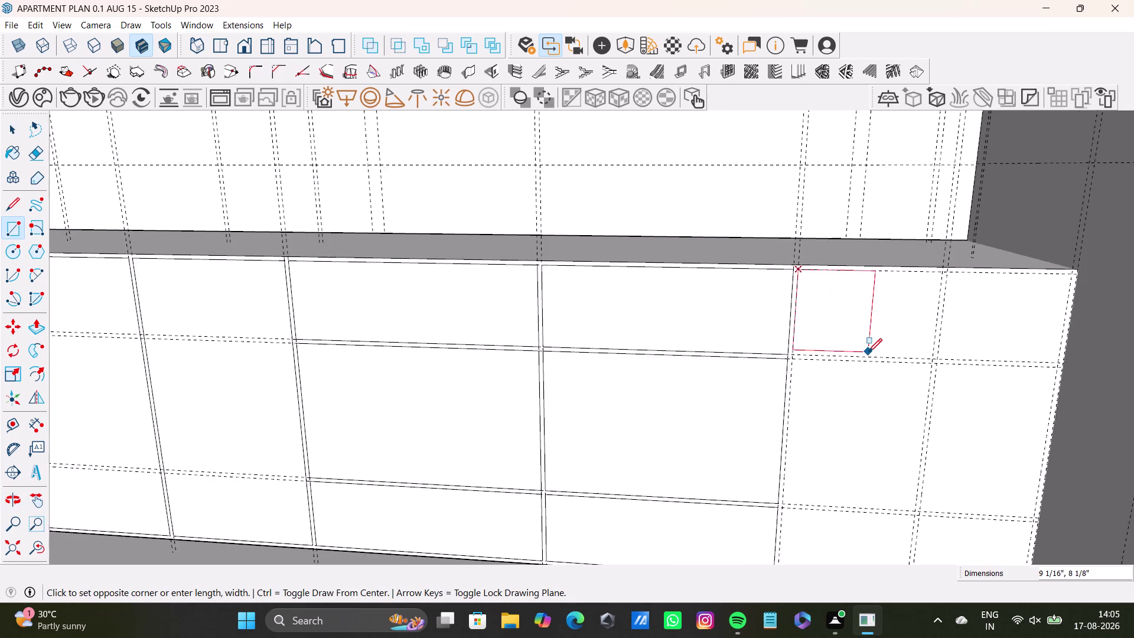
scroll(down, 3)
middle_drag(884, 405, 842, 300)
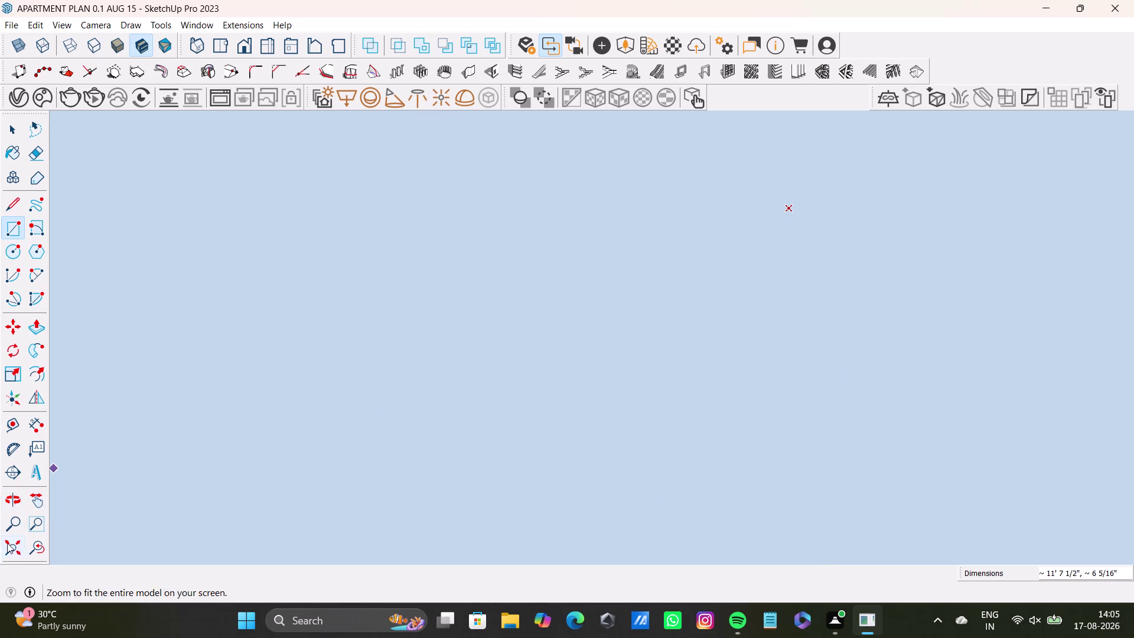
drag(6, 549, 17, 548)
scroll(up, 3)
Zoom into the kitchen and finish the door panel rectangle on the counter.
middle_drag(674, 175, 626, 475)
scroll(up, 3)
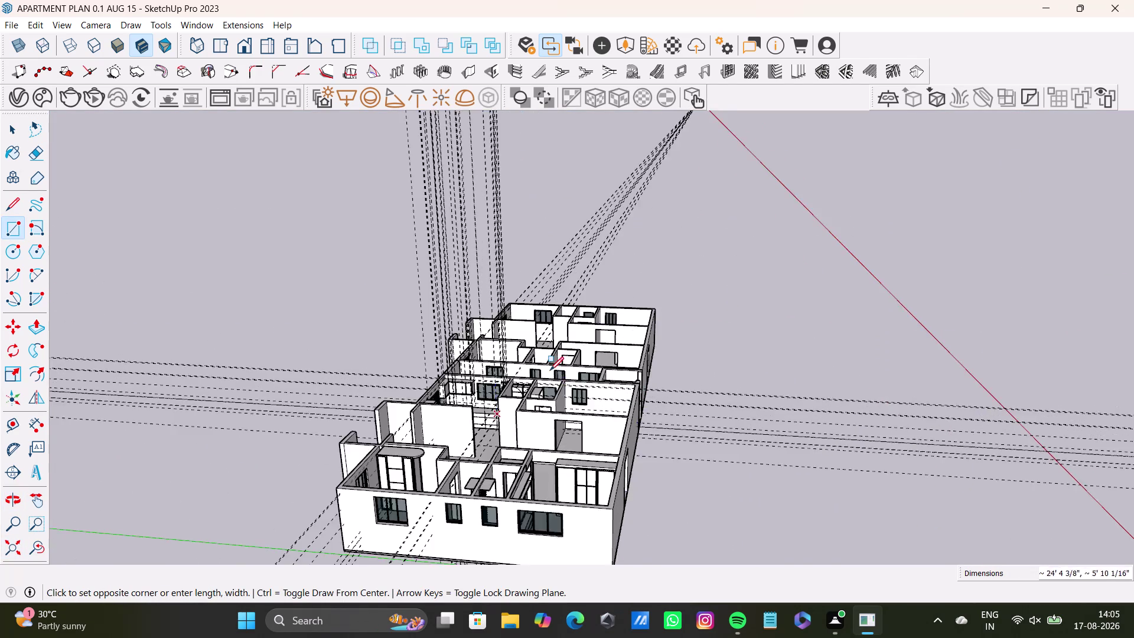
scroll(up, 3)
middle_drag(538, 380, 525, 445)
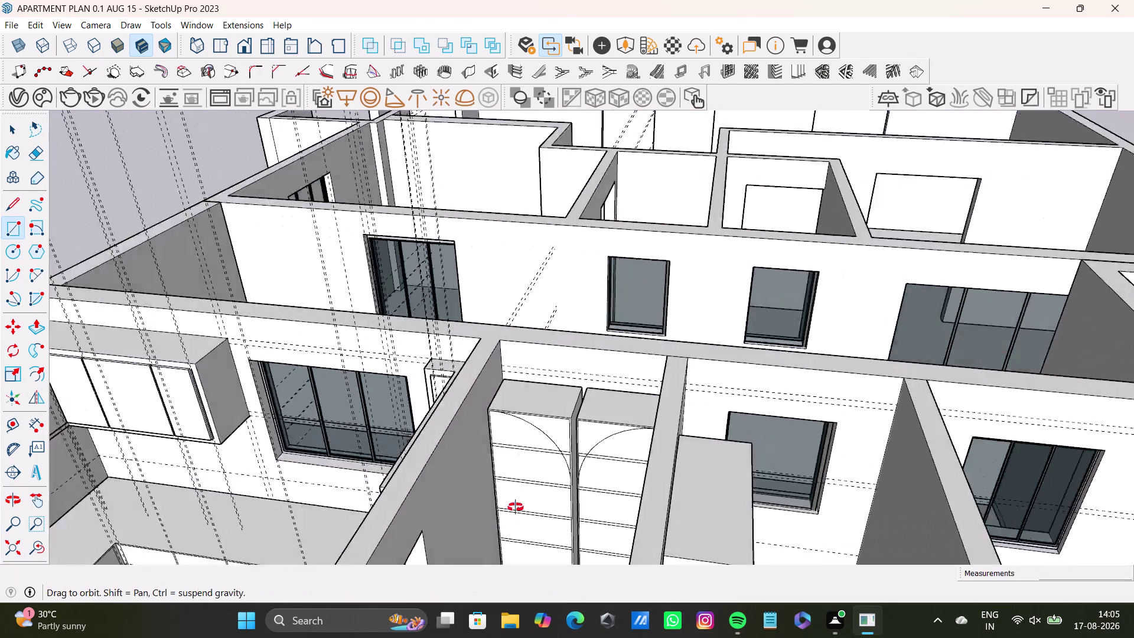
middle_drag(524, 445, 510, 534)
scroll(up, 3)
scroll(down, 3)
middle_drag(396, 404, 709, 289)
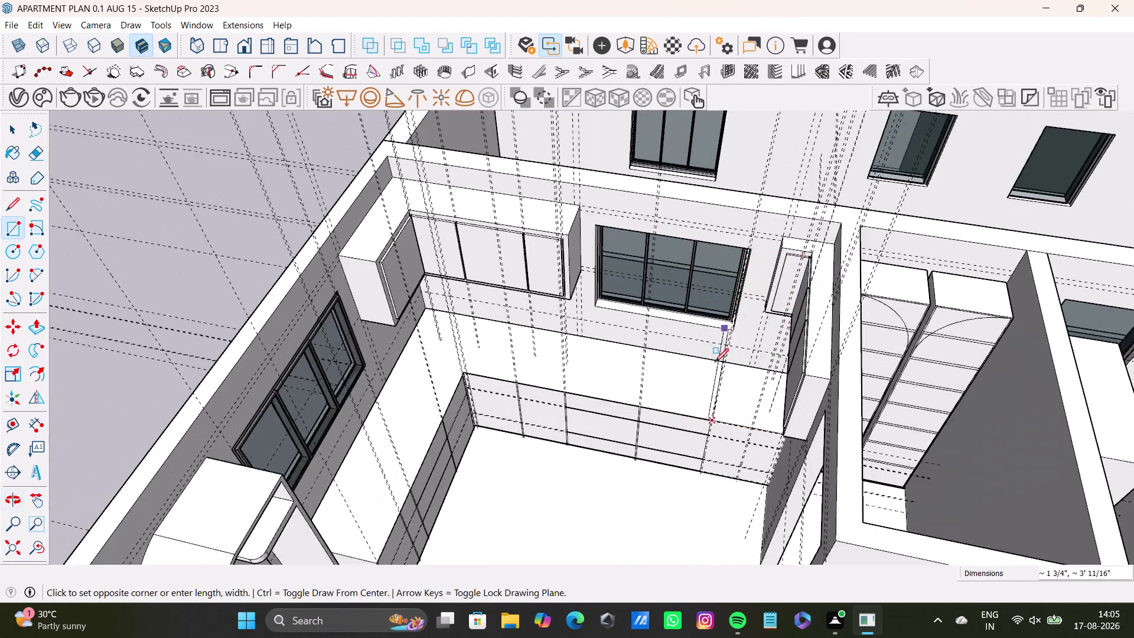
scroll(up, 3)
middle_drag(740, 400, 755, 231)
scroll(up, 3)
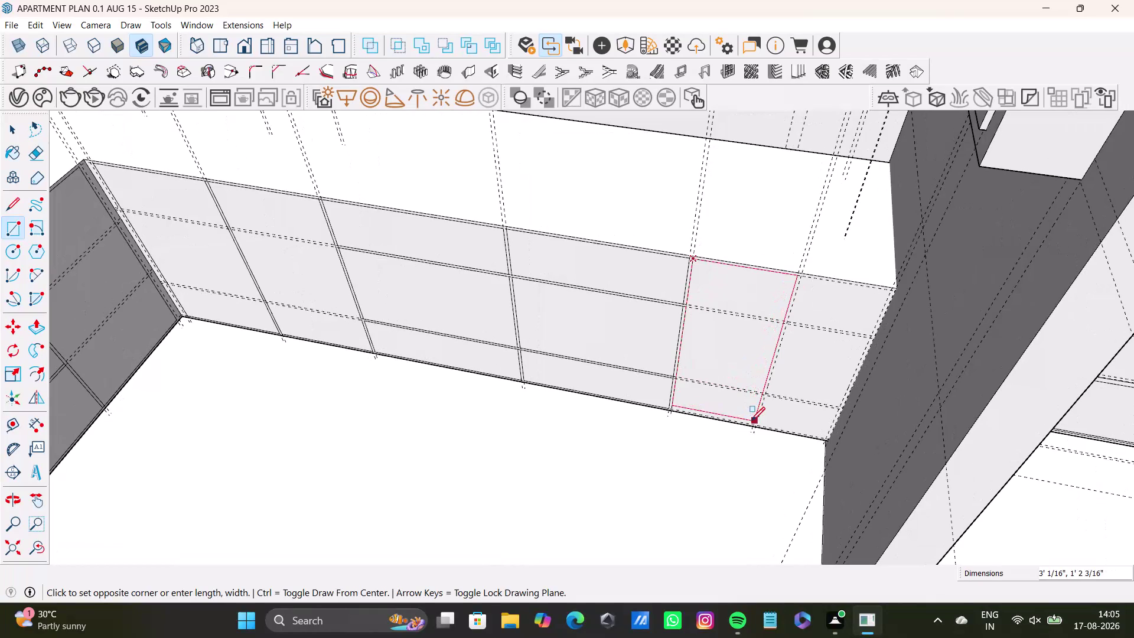
click(751, 420)
Outline the end door panel on the counter's end cabinet.
scroll(down, 3)
middle_drag(766, 403, 682, 323)
middle_drag(695, 343, 697, 342)
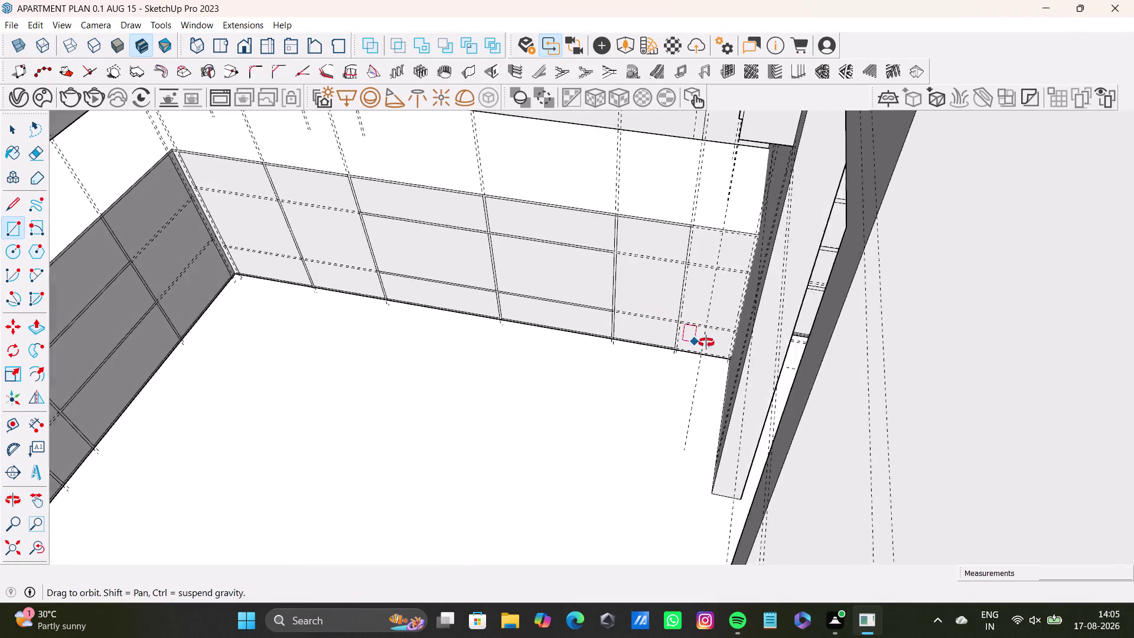
middle_drag(697, 342, 754, 334)
scroll(up, 3)
key(space)
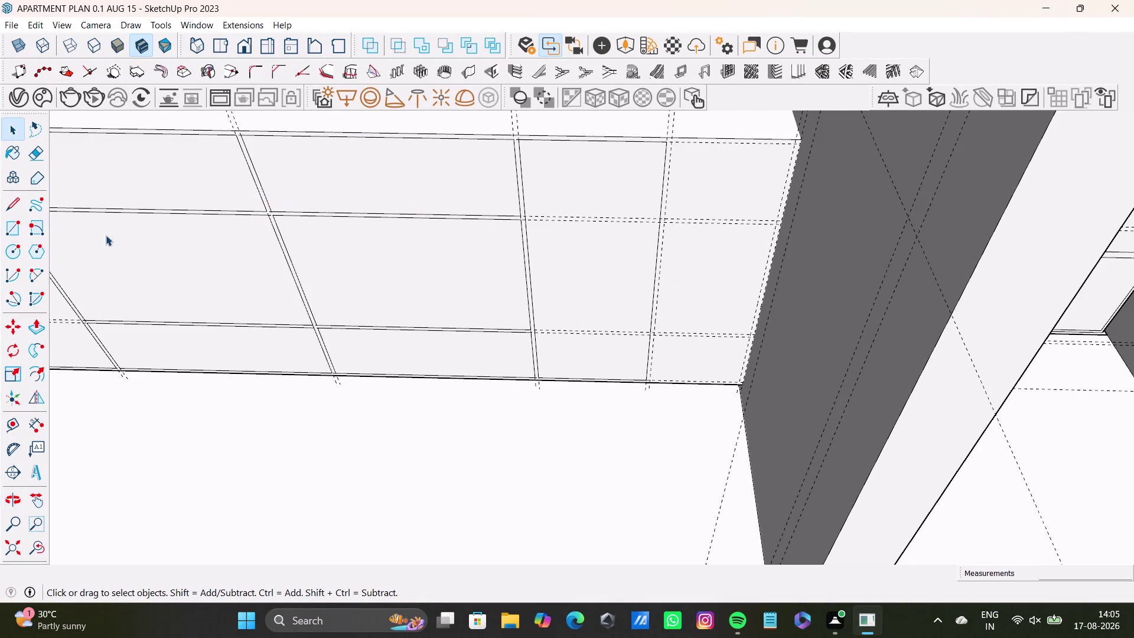
click(15, 230)
scroll(up, 3)
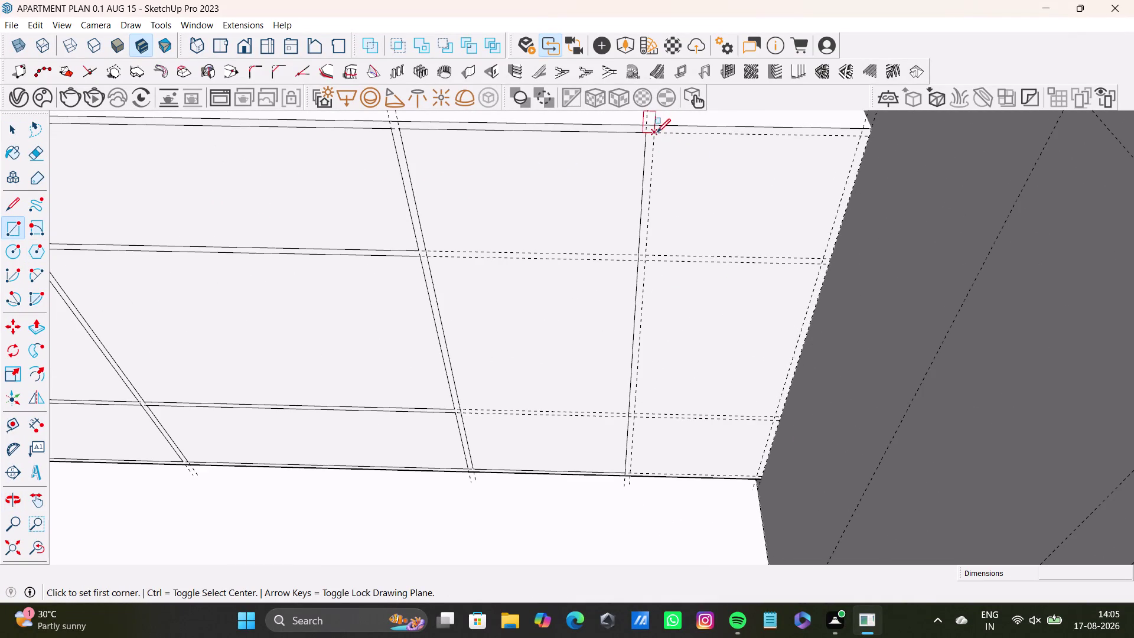
drag(655, 134, 666, 133)
scroll(down, 3)
middle_drag(767, 331, 765, 291)
scroll(up, 3)
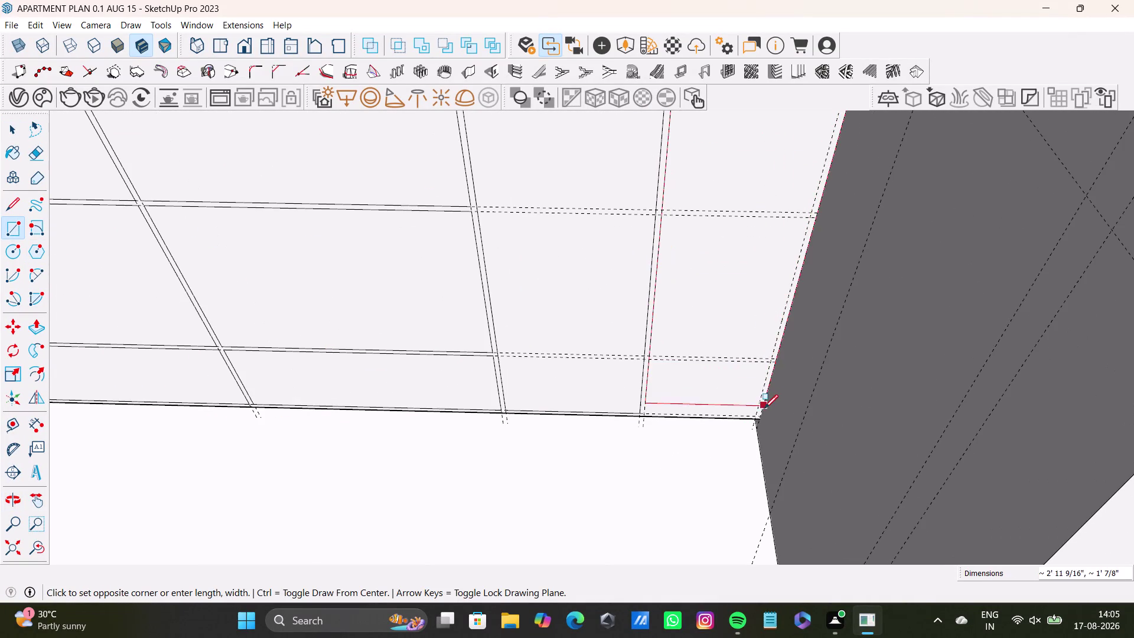
click(754, 415)
key(space)
Orbit around the L-shaped counter to view both cabinet runs.
scroll(down, 3)
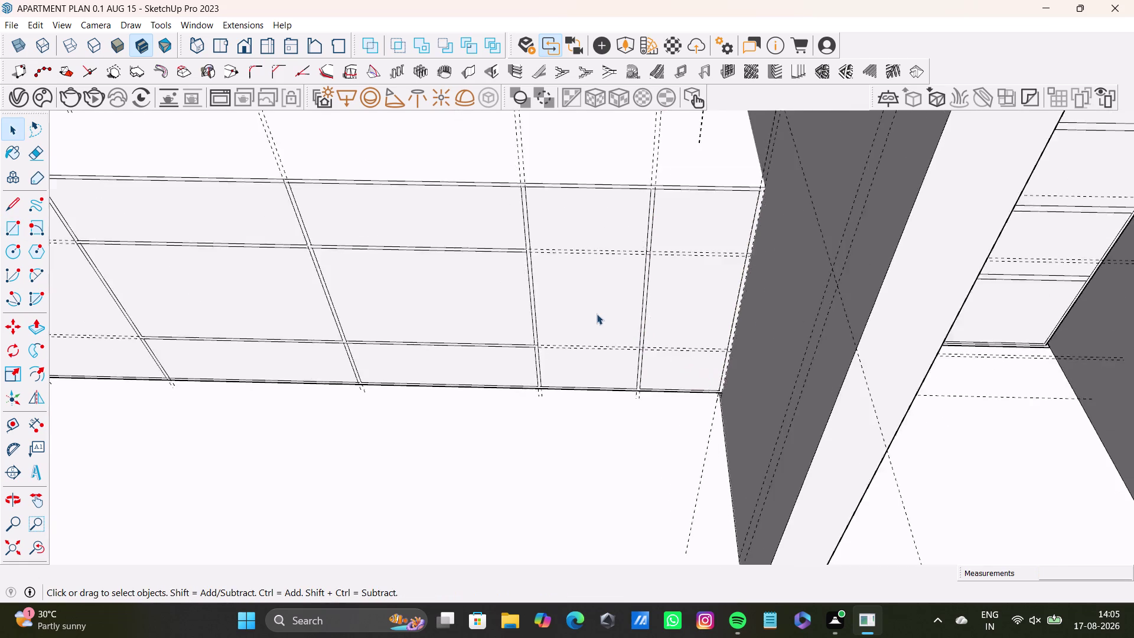
scroll(down, 3)
middle_drag(602, 311, 788, 295)
middle_drag(797, 323, 667, 353)
middle_drag(610, 273, 849, 330)
middle_drag(791, 381, 649, 391)
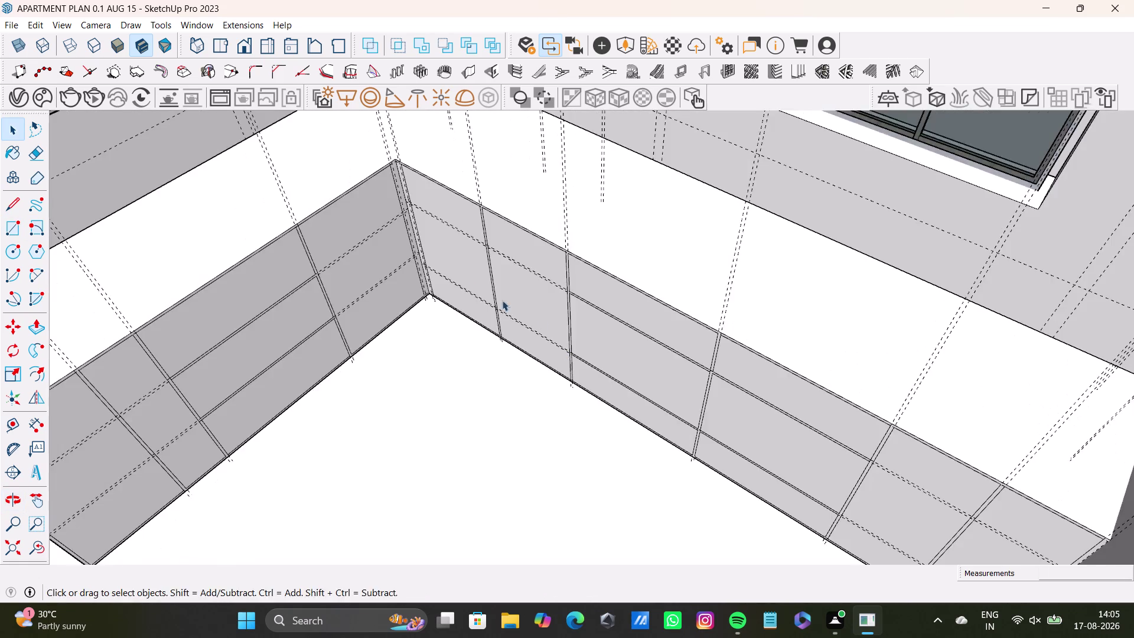
middle_drag(467, 284, 618, 210)
middle_drag(777, 308, 681, 335)
scroll(up, 3)
key(space)
scroll(down, 3)
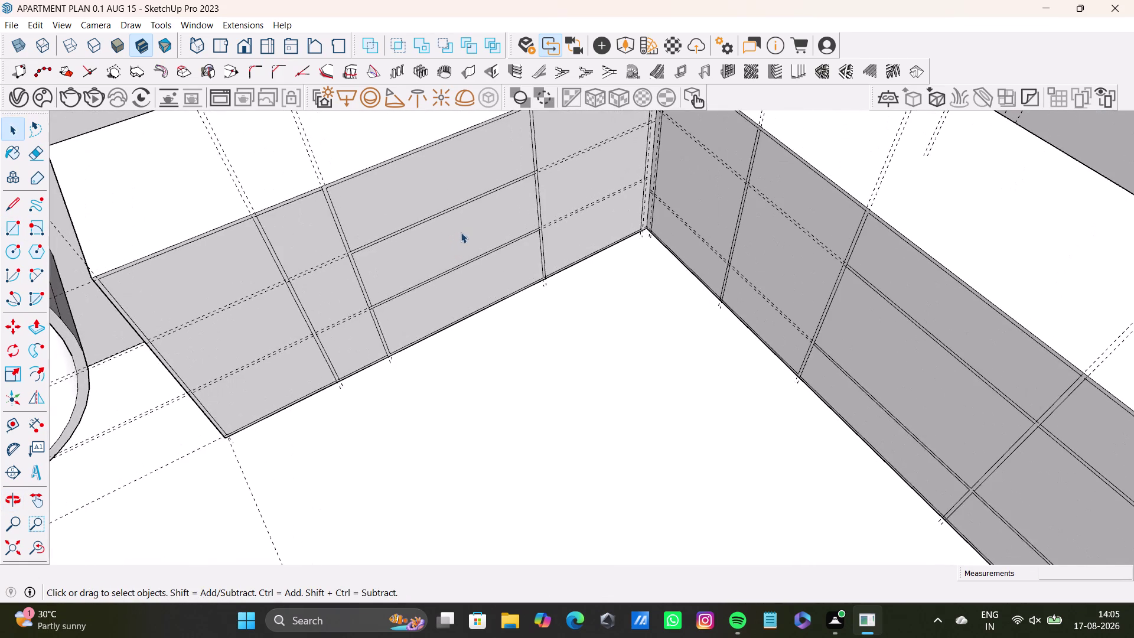
scroll(down, 3)
middle_drag(487, 238, 659, 223)
middle_drag(652, 252, 621, 241)
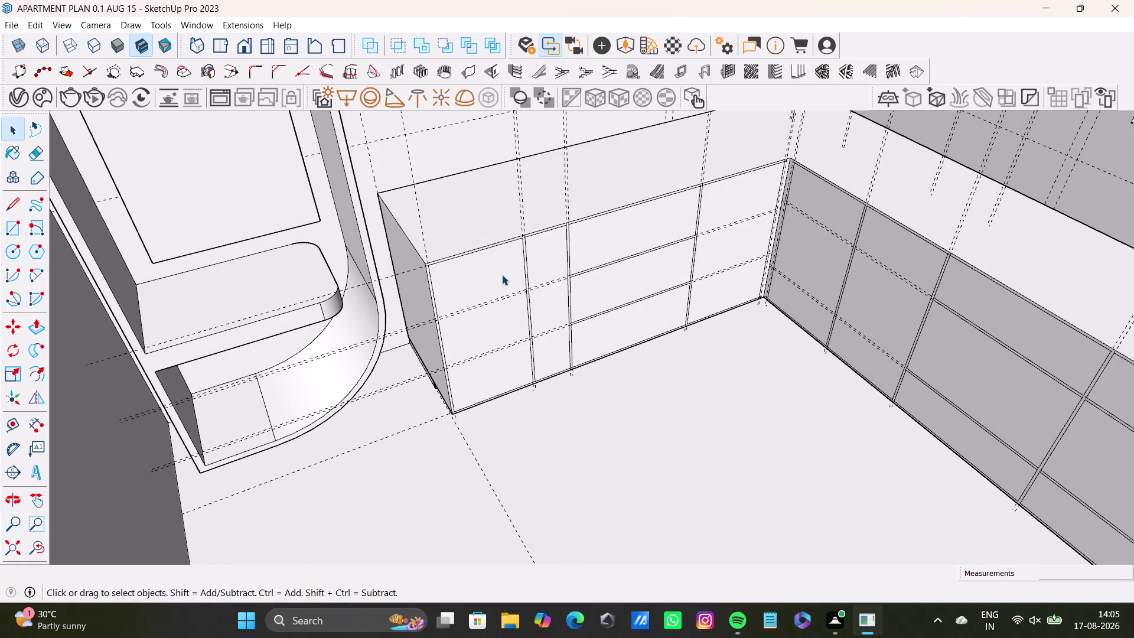
Push the tall door panel outward into a raised front.
click(500, 275)
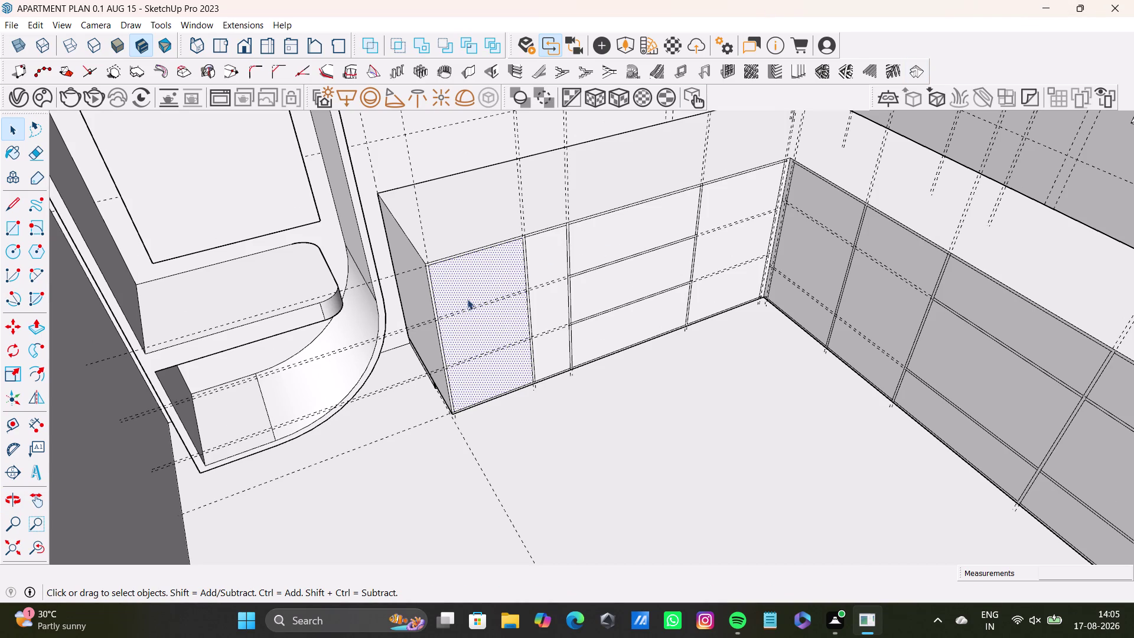
scroll(down, 3)
middle_drag(498, 298, 504, 258)
middle_drag(636, 312, 681, 380)
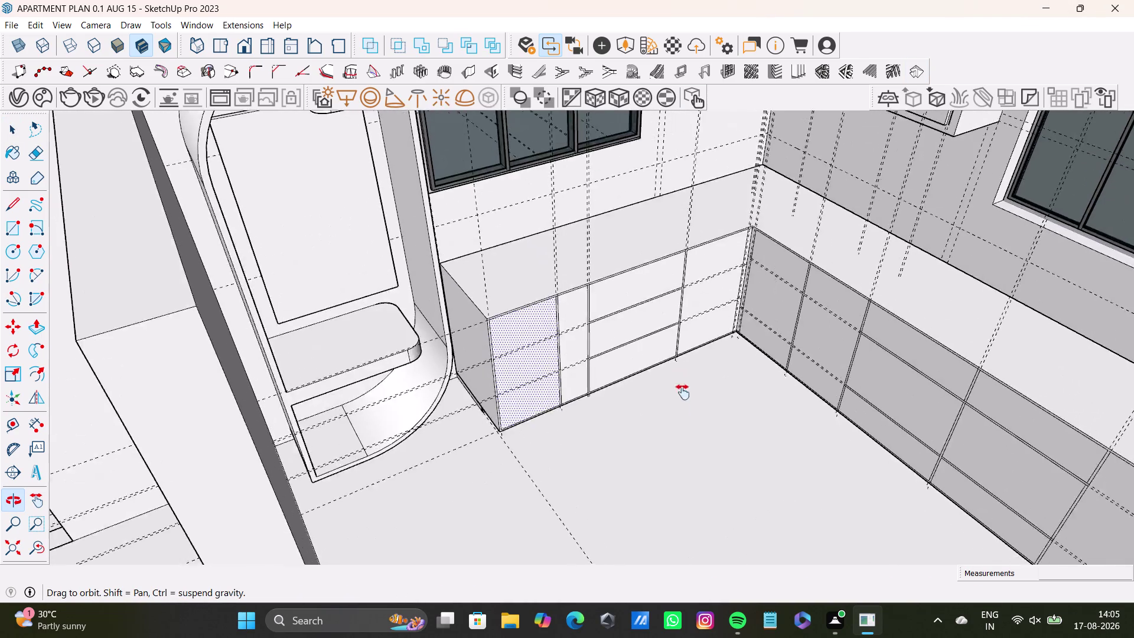
middle_drag(681, 380, 663, 434)
scroll(up, 3)
middle_drag(684, 392, 609, 313)
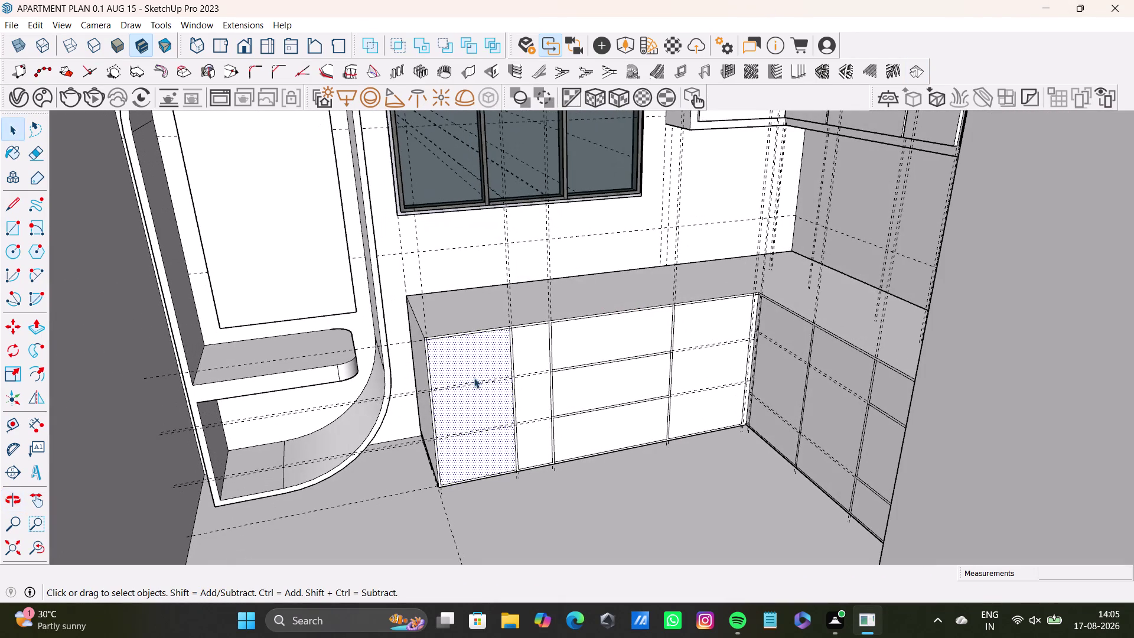
key(p)
click(468, 343)
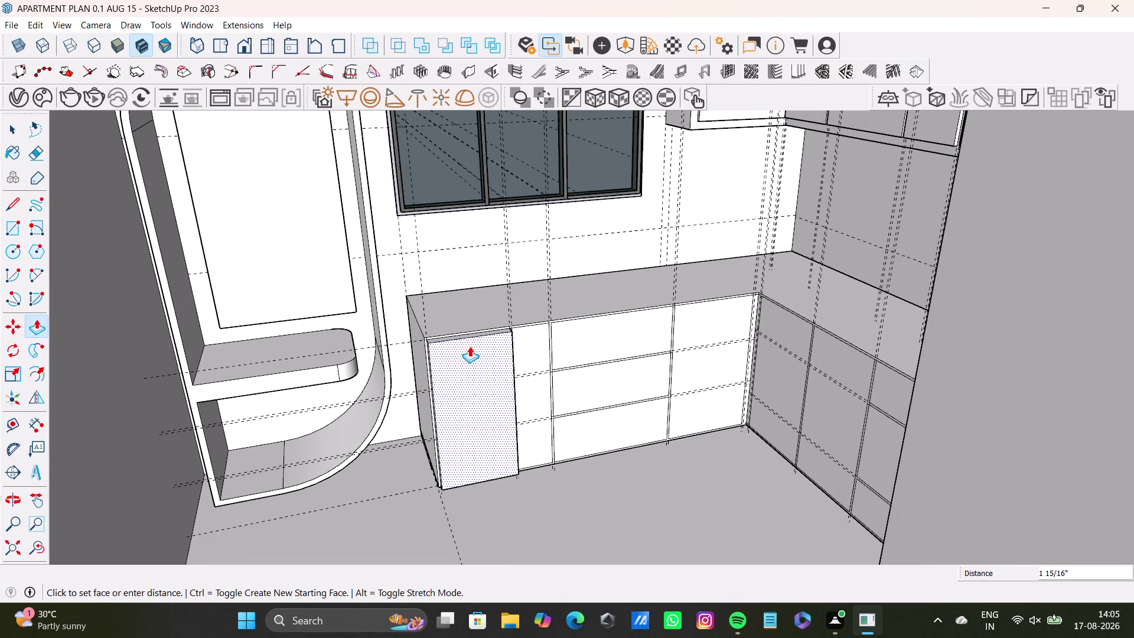
middle_drag(533, 376, 570, 487)
scroll(up, 3)
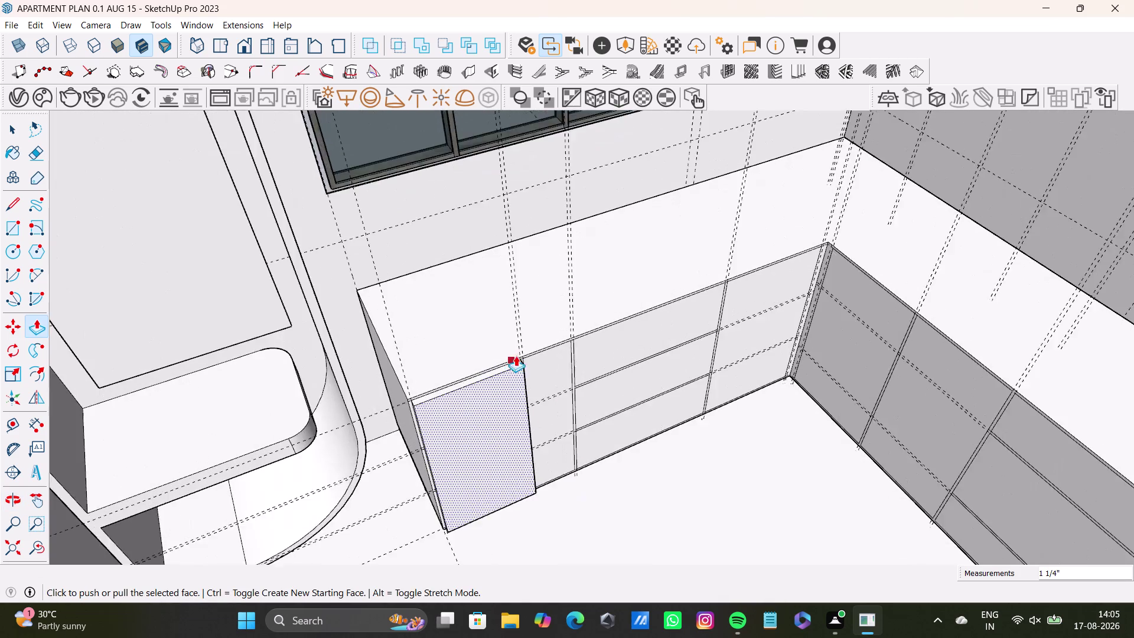
scroll(up, 3)
key(space)
click(557, 364)
Pull the narrow panel beside the tall door outward.
key(p)
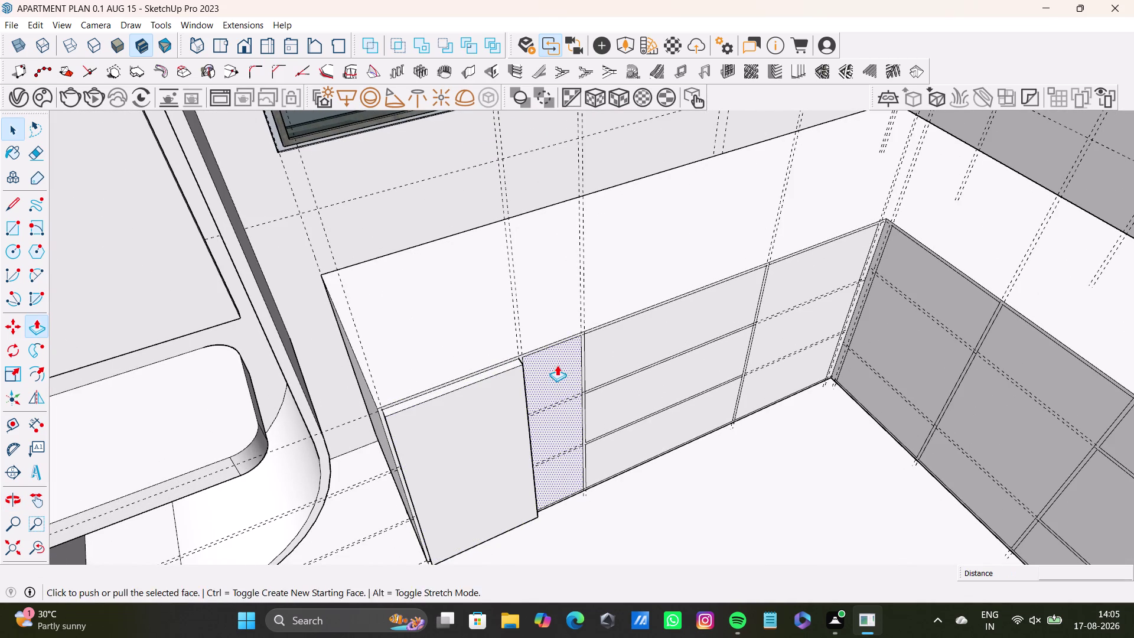
drag(557, 364, 543, 378)
drag(545, 375, 516, 383)
key(space)
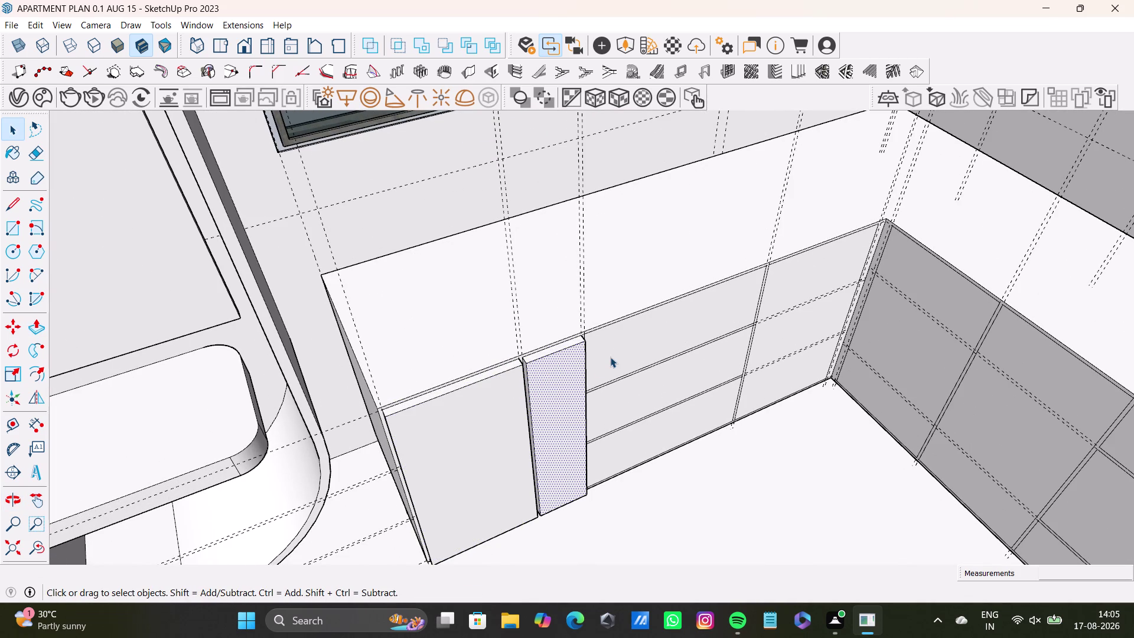
Raise the top drawer front outward.
click(610, 357)
key(p)
drag(609, 357, 573, 364)
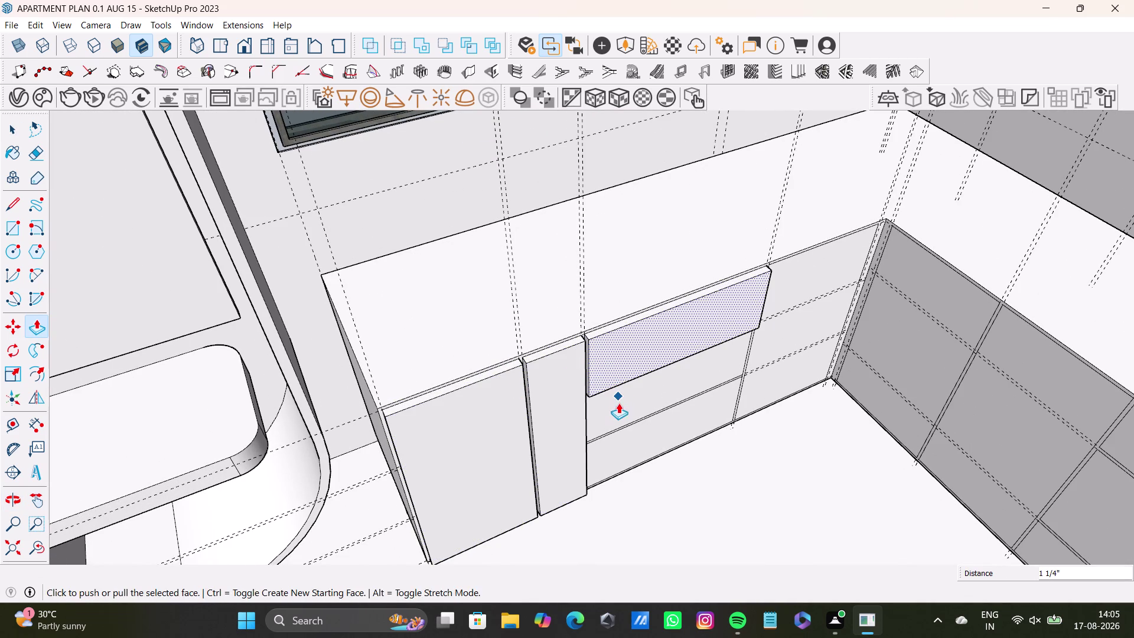
click(618, 407)
click(603, 417)
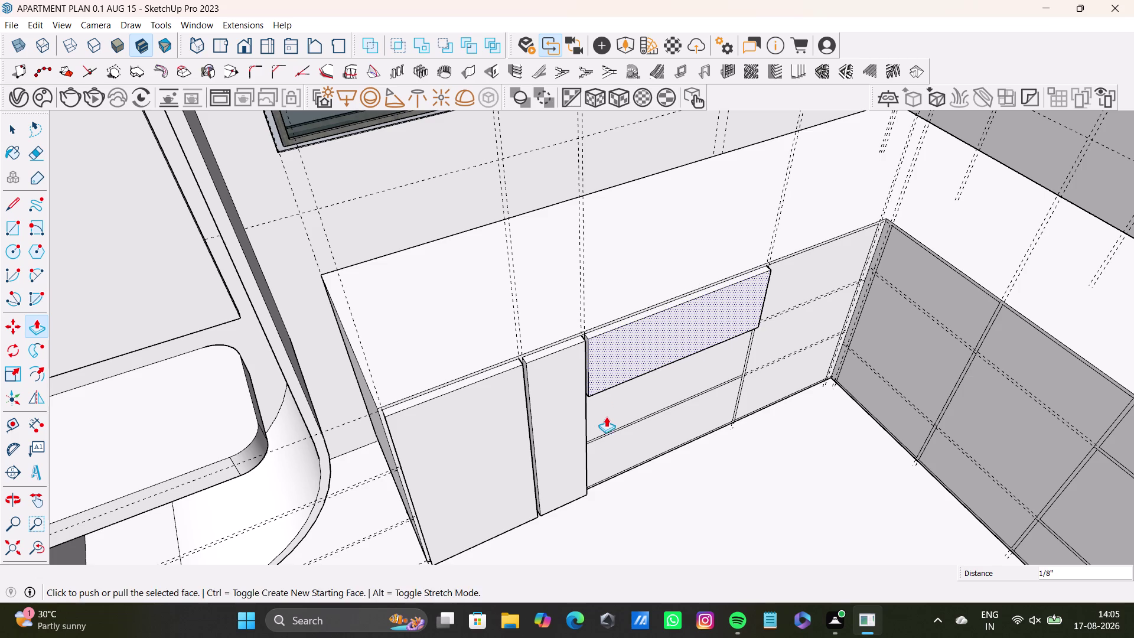
click(632, 418)
click(629, 418)
key(space)
Raise the second drawer front outward.
middle_drag(665, 406, 647, 305)
key(space)
click(663, 392)
key(p)
drag(663, 392, 599, 394)
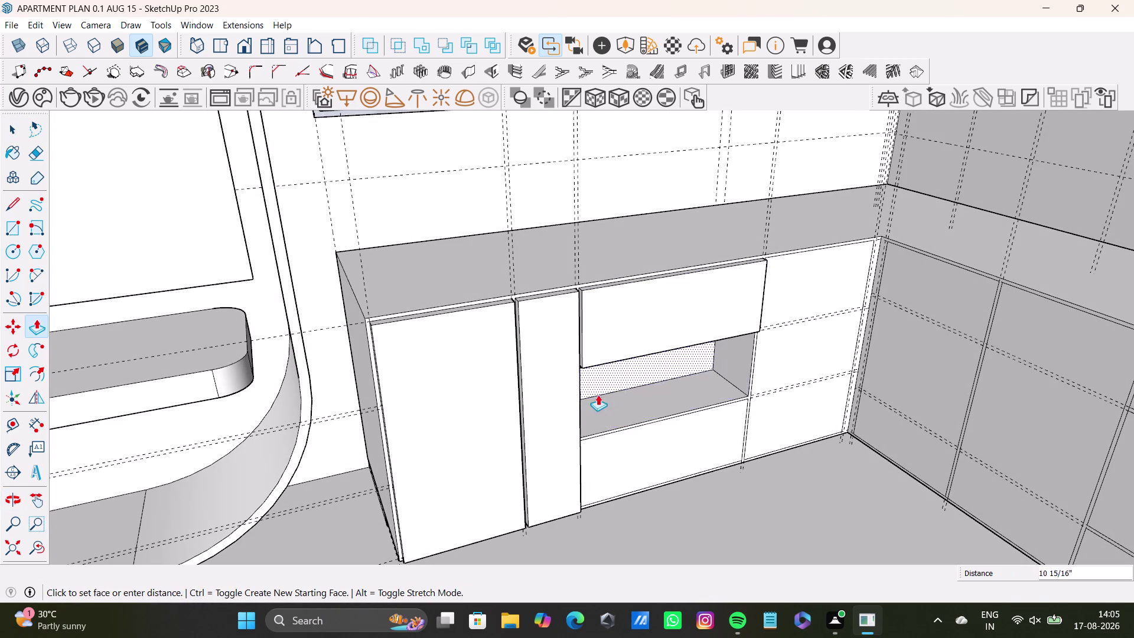
drag(600, 394, 567, 398)
key(space)
Push the bottom drawer front outward into a raised front.
click(619, 454)
key(p)
click(618, 455)
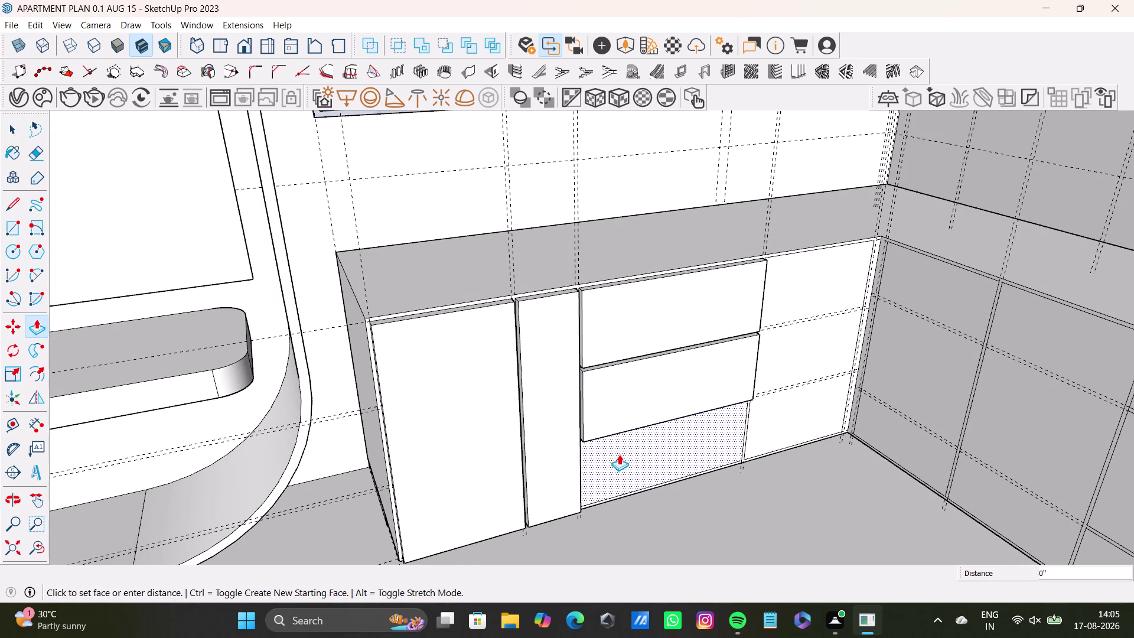
click(564, 457)
key(space)
scroll(down, 3)
middle_drag(670, 427, 578, 446)
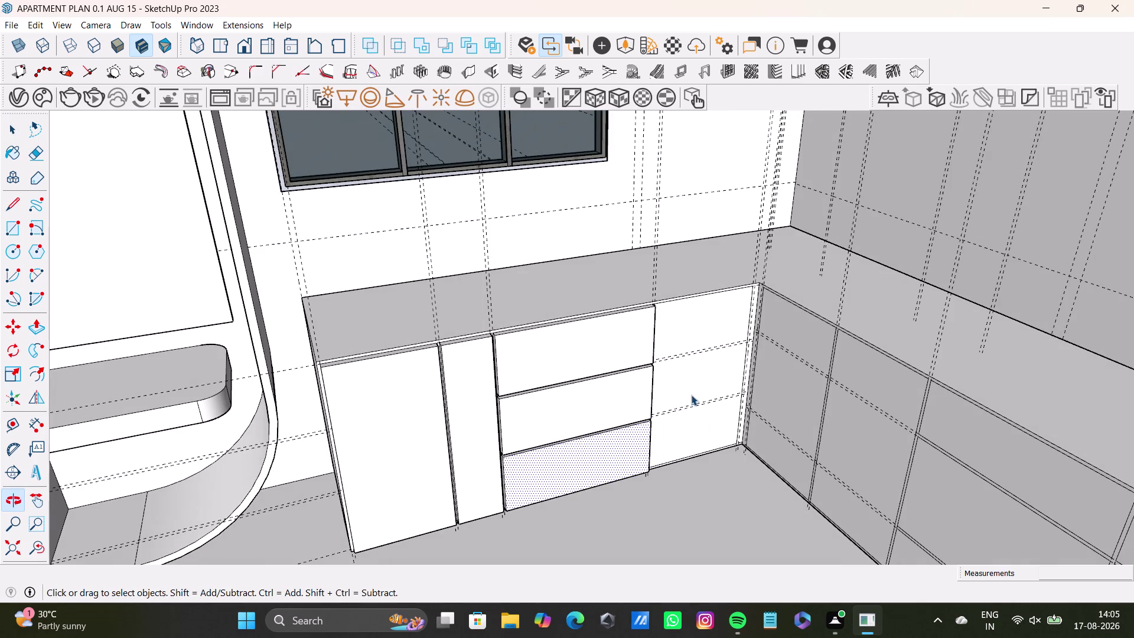
key(space)
click(702, 342)
key(p)
drag(709, 339, 628, 350)
Start pulling the corner cabinet panel outward.
middle_drag(741, 391, 797, 417)
key(space)
click(776, 315)
key(p)
drag(776, 315, 702, 290)
middle_drag(718, 317, 858, 362)
drag(697, 295, 708, 270)
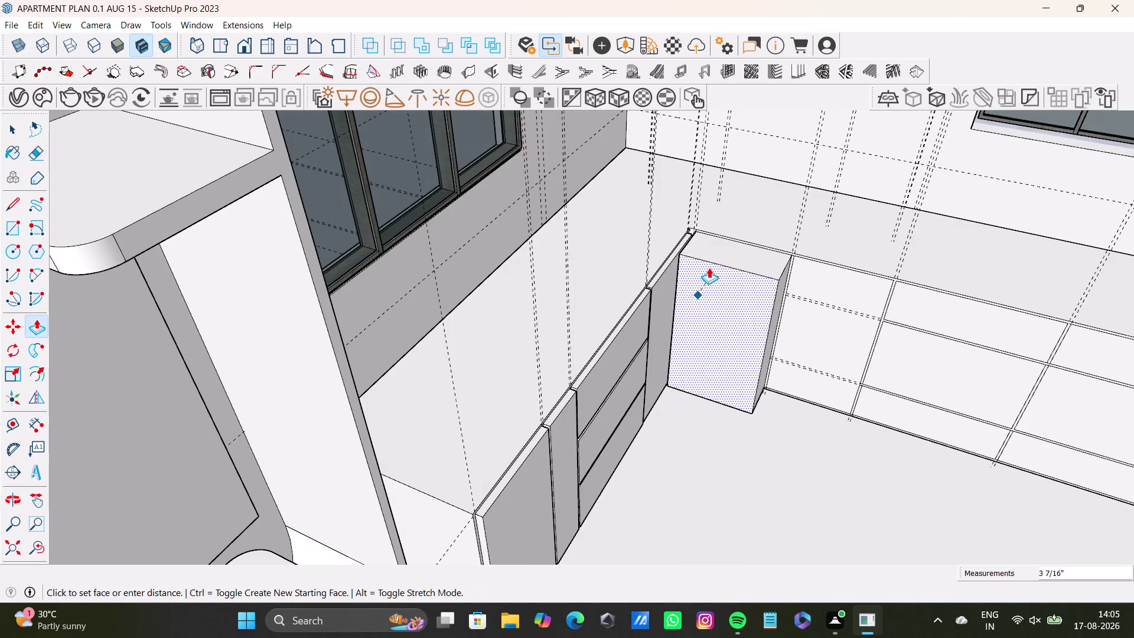
Finish the corner panel, then raise both doors of the next run outward.
drag(708, 270, 692, 234)
scroll(down, 3)
middle_drag(732, 337, 613, 333)
key(space)
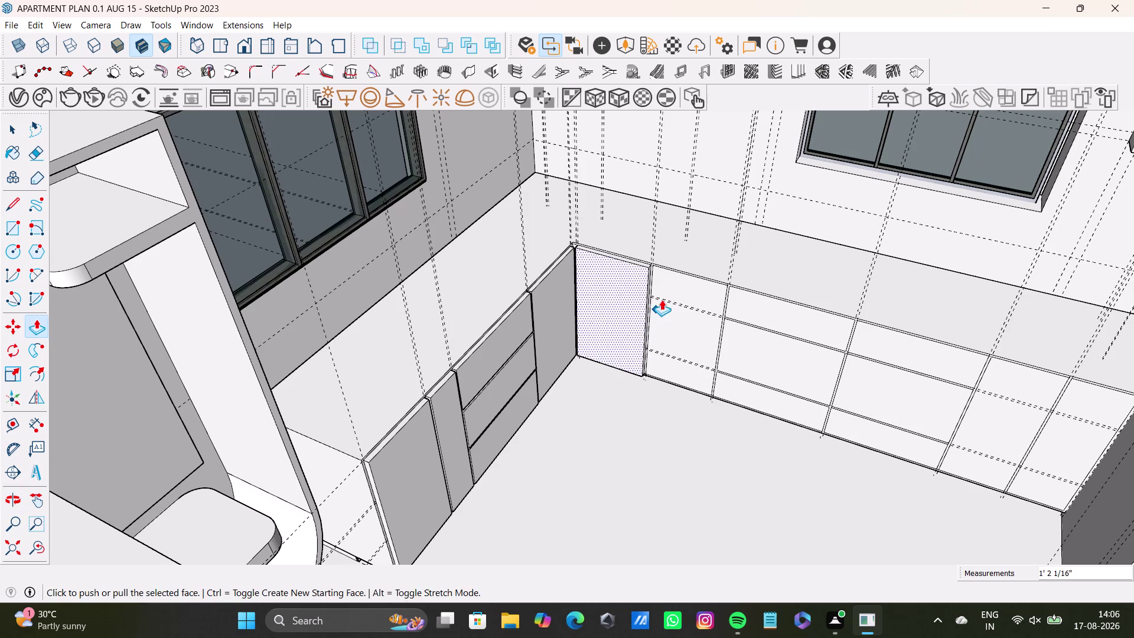
click(677, 290)
key(p)
drag(677, 291, 635, 273)
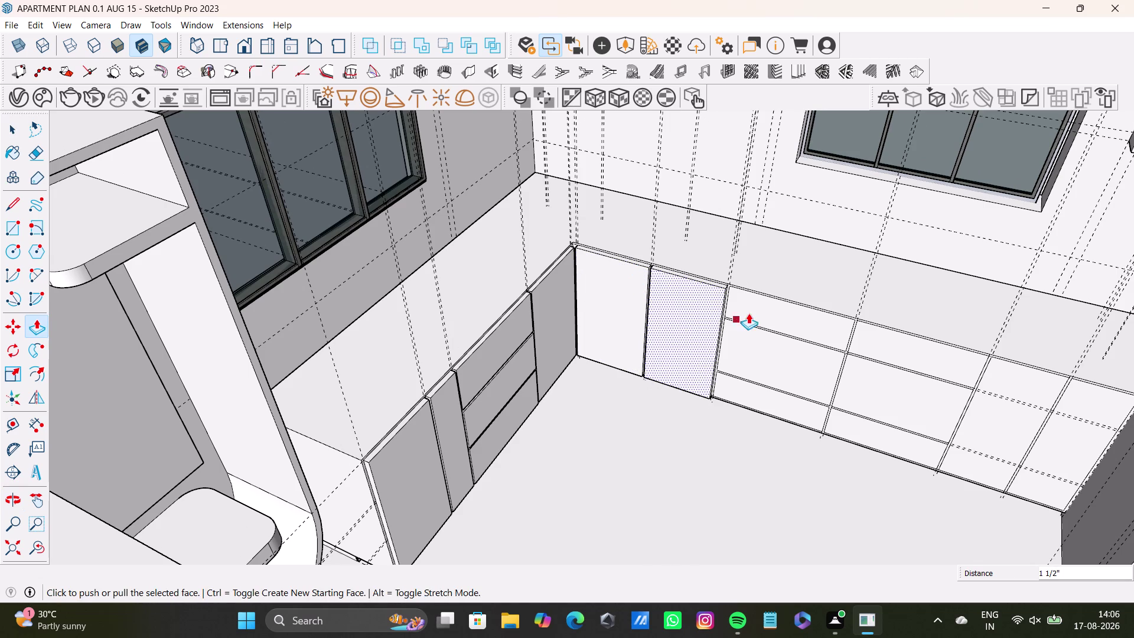
key(space)
click(766, 307)
key(p)
drag(765, 307, 708, 291)
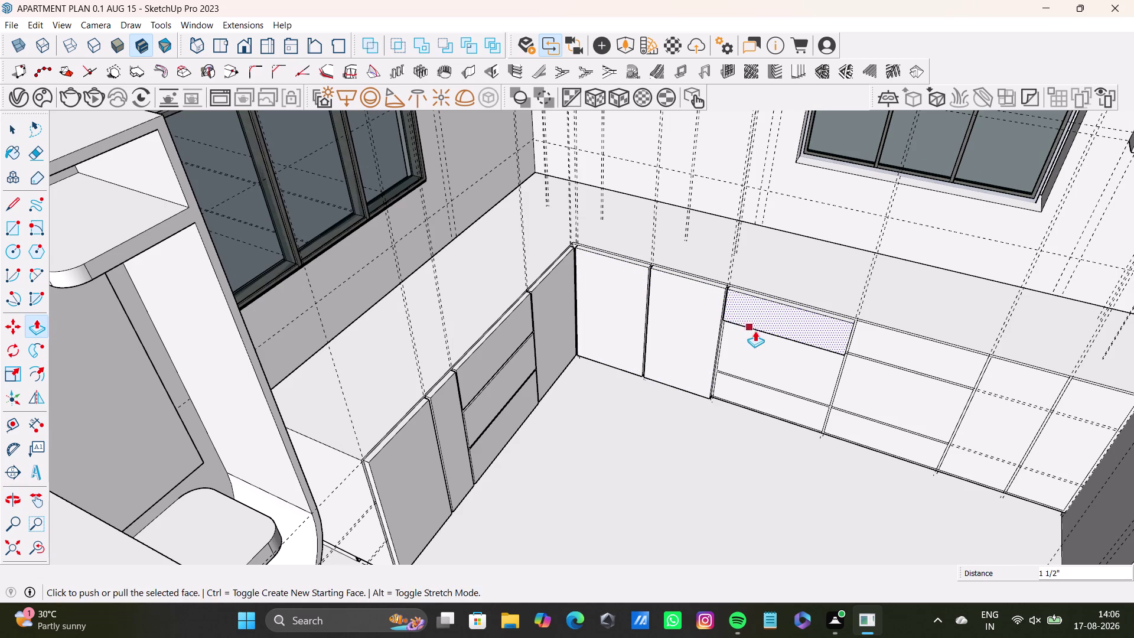
Raise the top and second drawer fronts of the first drawer column.
key(space)
click(756, 346)
key(p)
drag(756, 346, 700, 312)
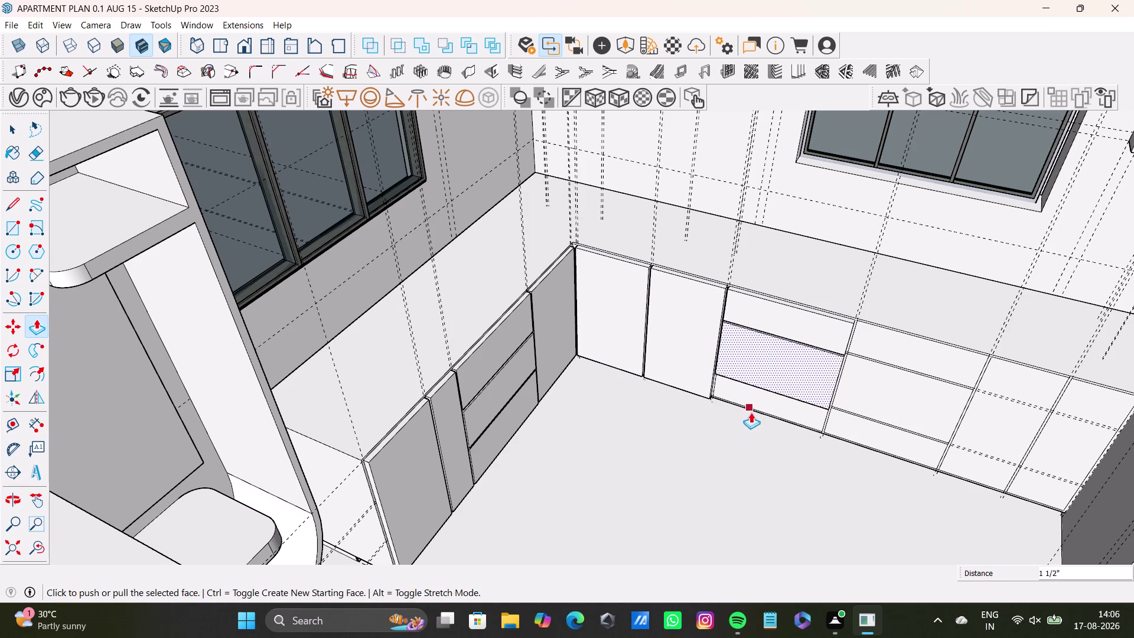
key(space)
click(758, 399)
key(p)
drag(758, 399, 688, 356)
Raise the next column's top and middle drawer fronts.
scroll(down, 3)
middle_drag(845, 404, 726, 397)
scroll(up, 3)
key(space)
click(781, 338)
key(p)
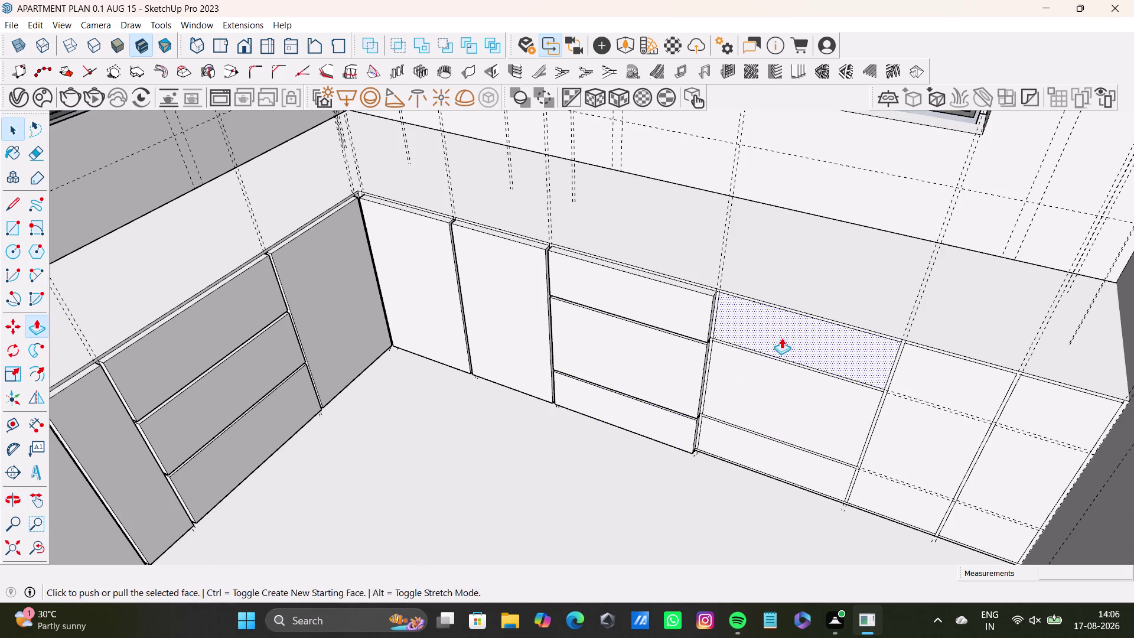
drag(781, 337, 695, 300)
key(space)
click(752, 392)
key(p)
drag(751, 392, 690, 370)
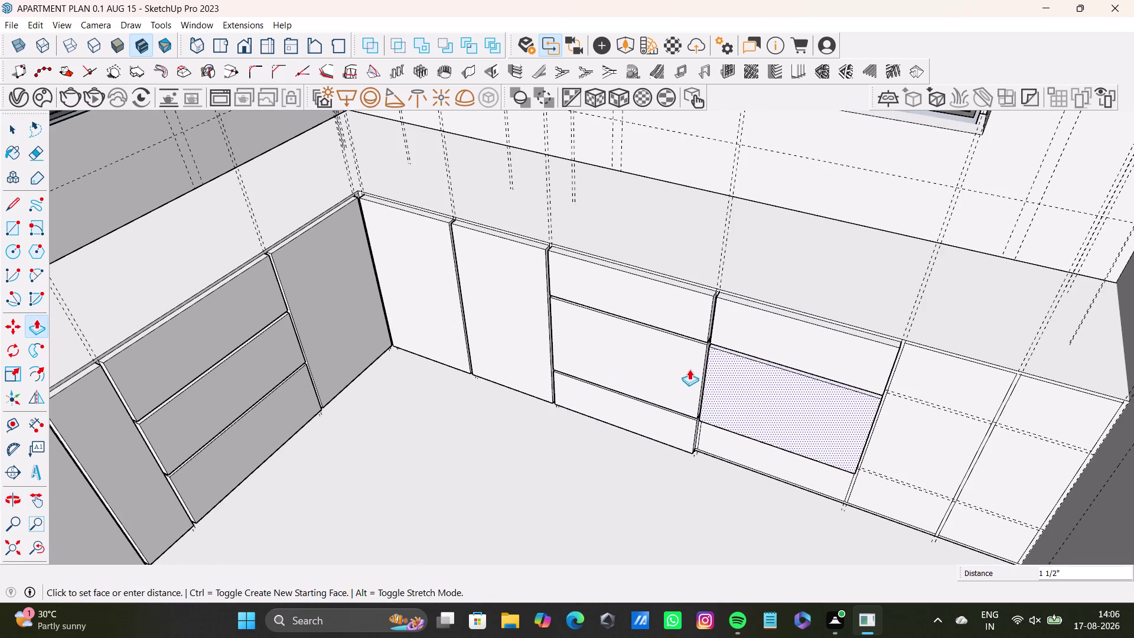
drag(690, 369, 666, 344)
Raise the bottom drawer front of that column outward.
key(space)
click(753, 455)
key(p)
drag(753, 454, 694, 427)
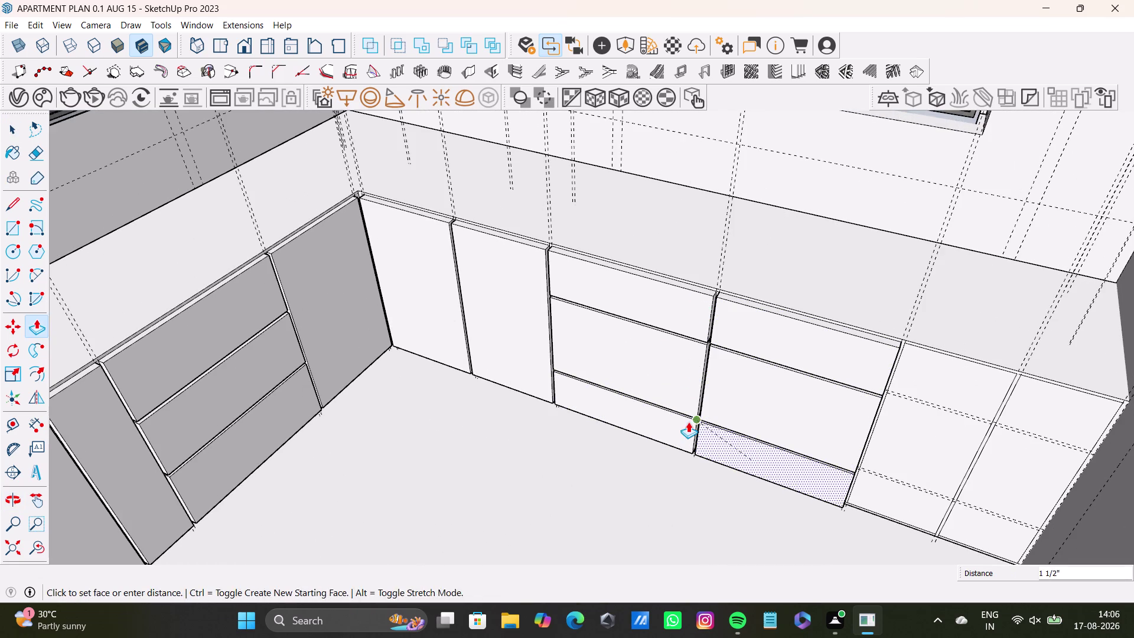
drag(695, 427, 681, 419)
key(space)
Raise the tall end panel of the run, after clearing an accidental selection.
scroll(down, 3)
middle_drag(776, 428, 691, 460)
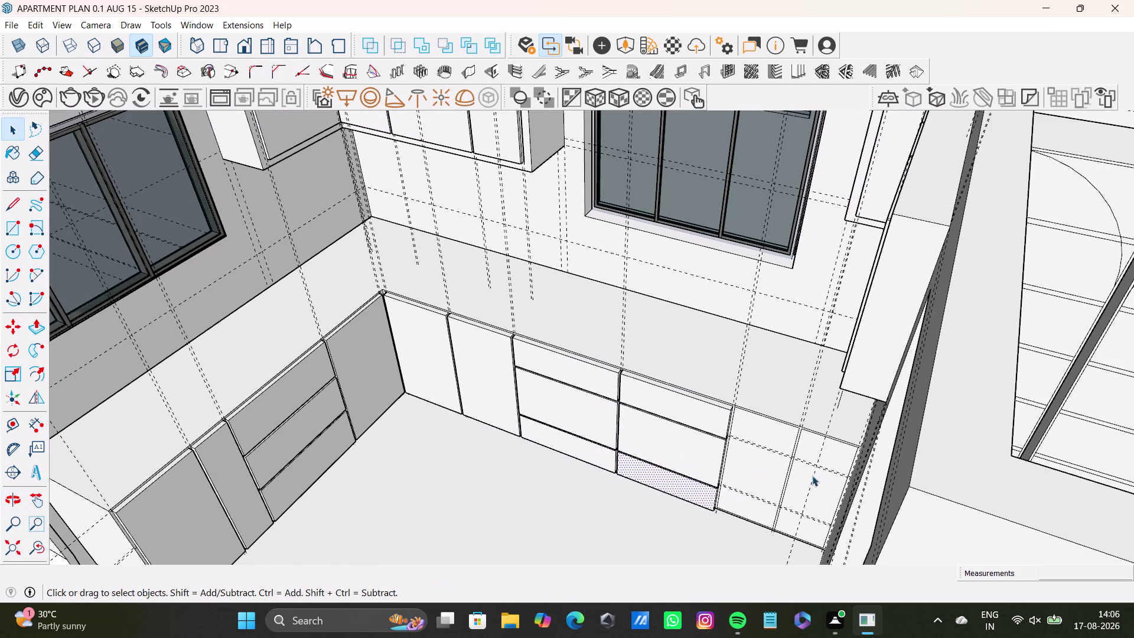
middle_drag(777, 468, 797, 408)
middle_drag(820, 423, 849, 451)
key(space)
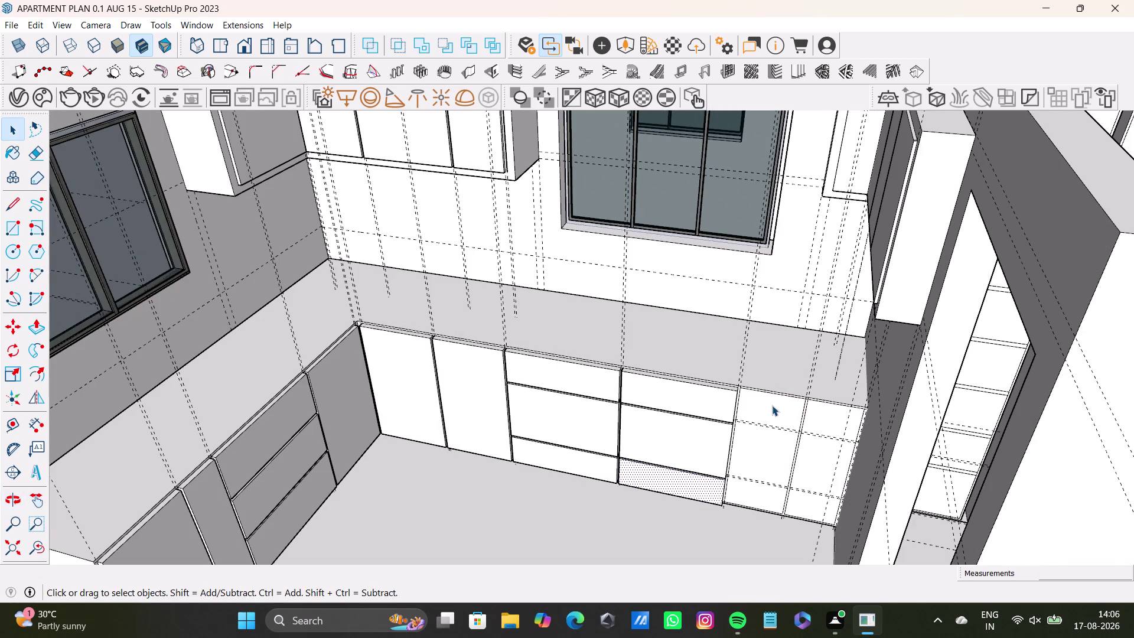
click(772, 405)
key(bracketleft)
drag(772, 405, 714, 403)
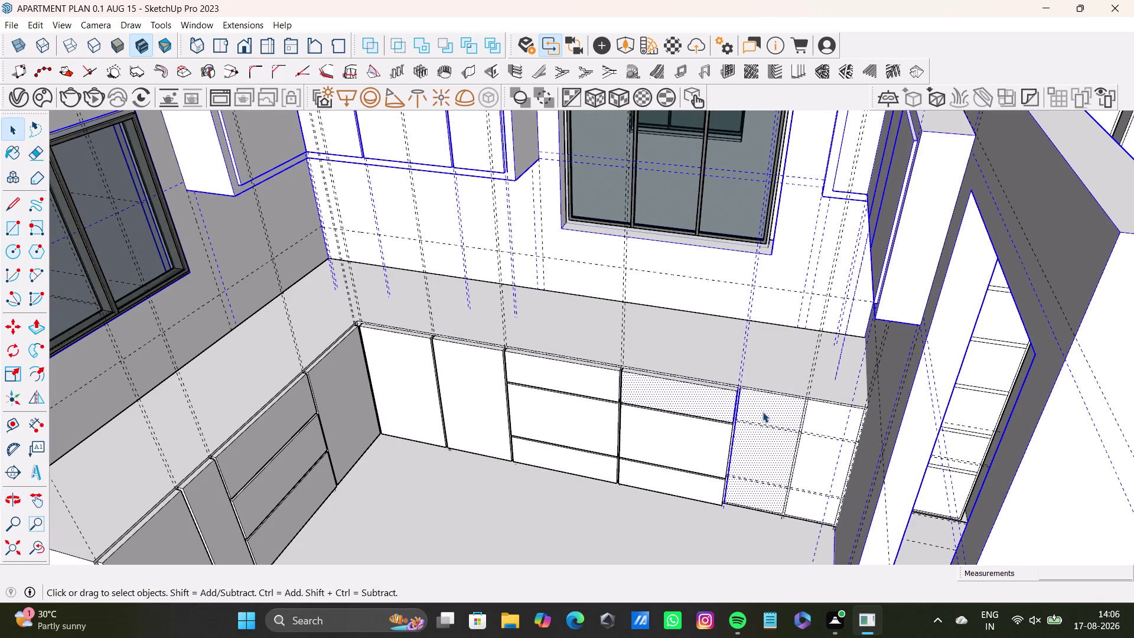
key(space)
click(680, 513)
click(771, 414)
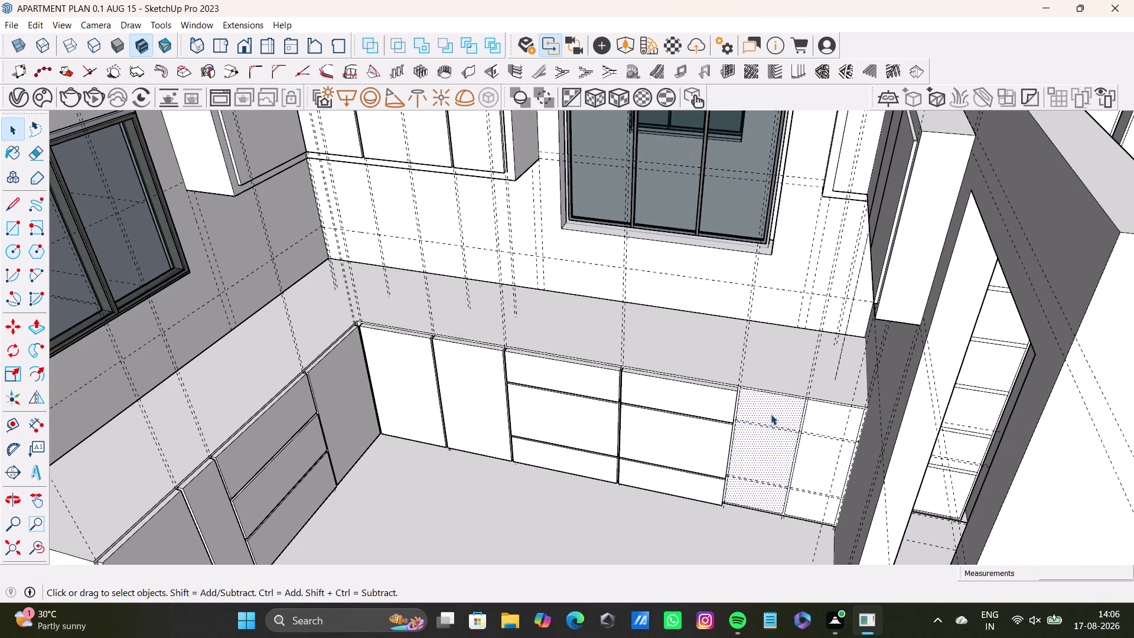
key(p)
drag(770, 414, 713, 402)
Raise the last narrow panel outward.
key(space)
click(820, 425)
key(p)
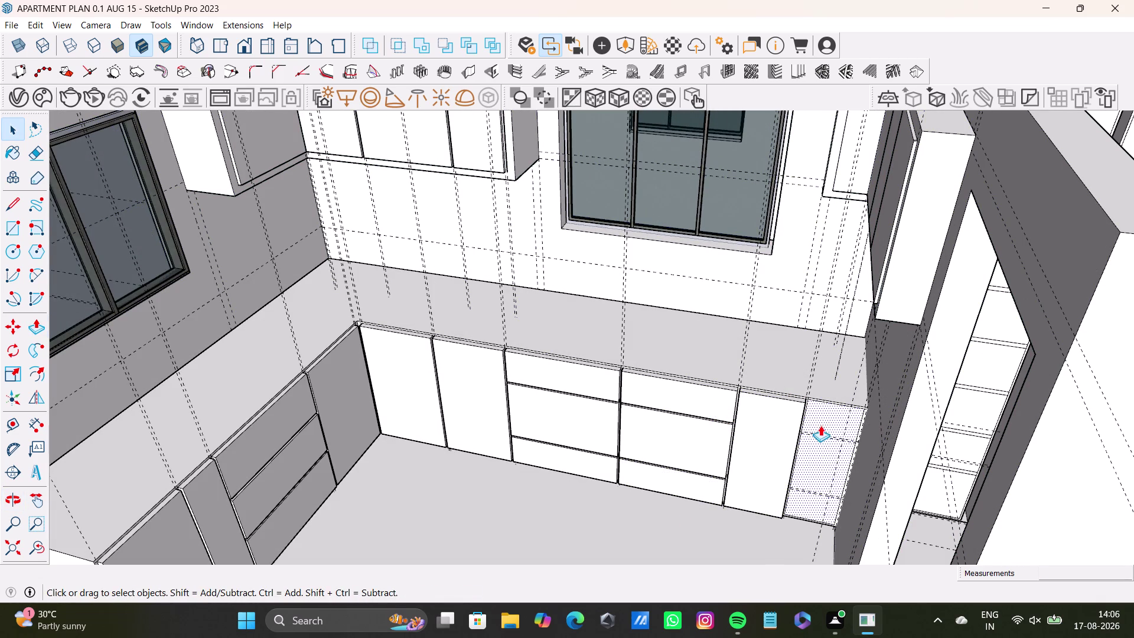
drag(820, 426, 773, 419)
key(space)
Orbit and zoom out to review the whole kitchen's raised cabinet fronts.
scroll(down, 3)
middle_drag(773, 440, 809, 432)
middle_drag(781, 466, 617, 497)
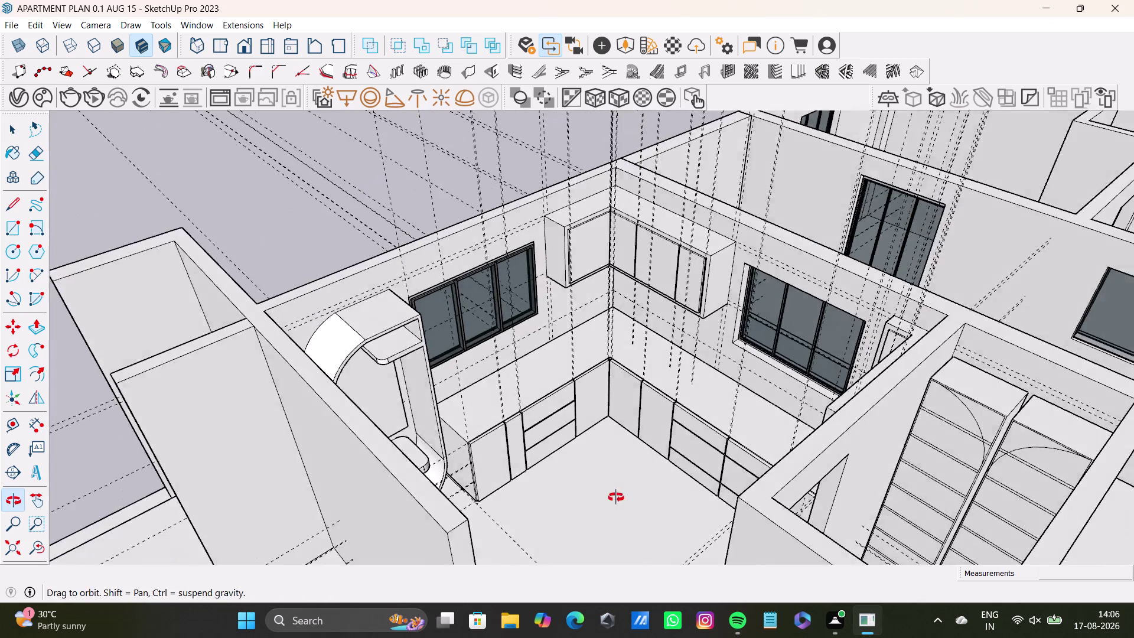
middle_drag(617, 496, 616, 497)
scroll(up, 3)
middle_drag(663, 453, 783, 452)
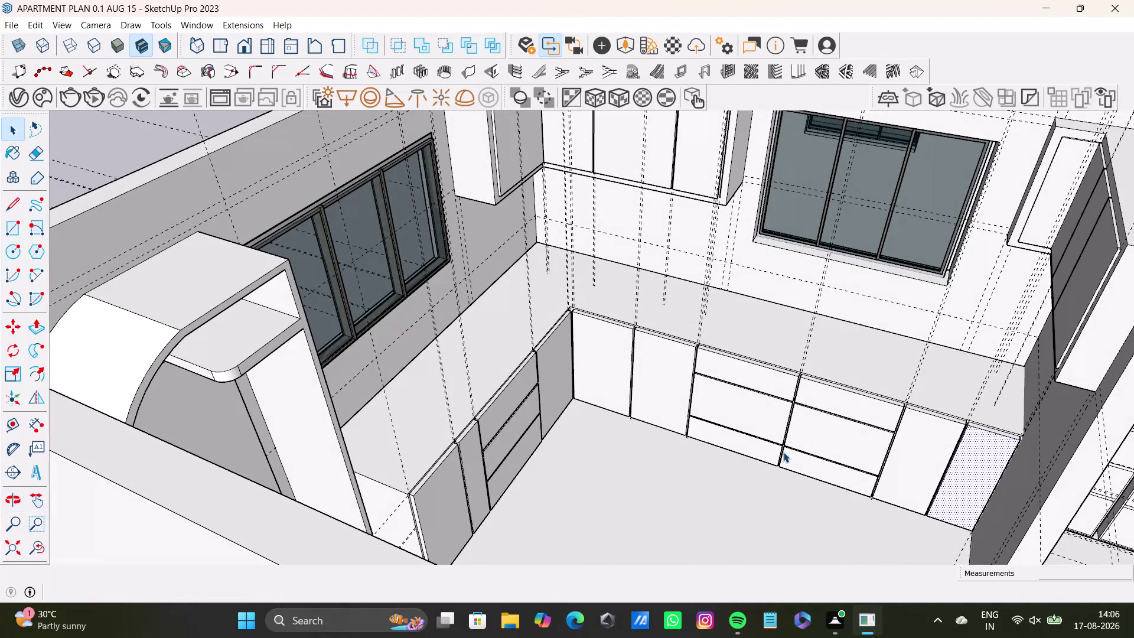